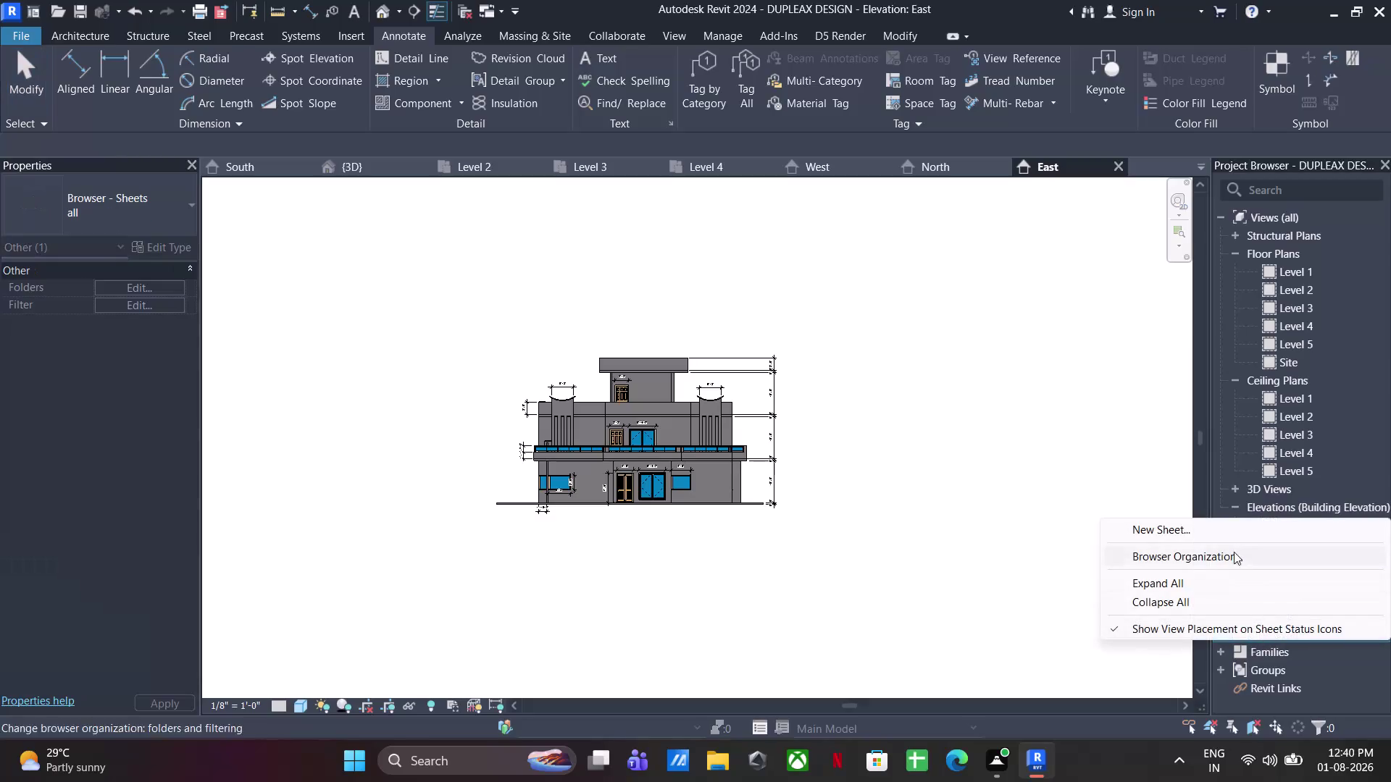
Create sheet A101 using the Family1.rfa titleblock loaded from the Desktop.
click(1185, 534)
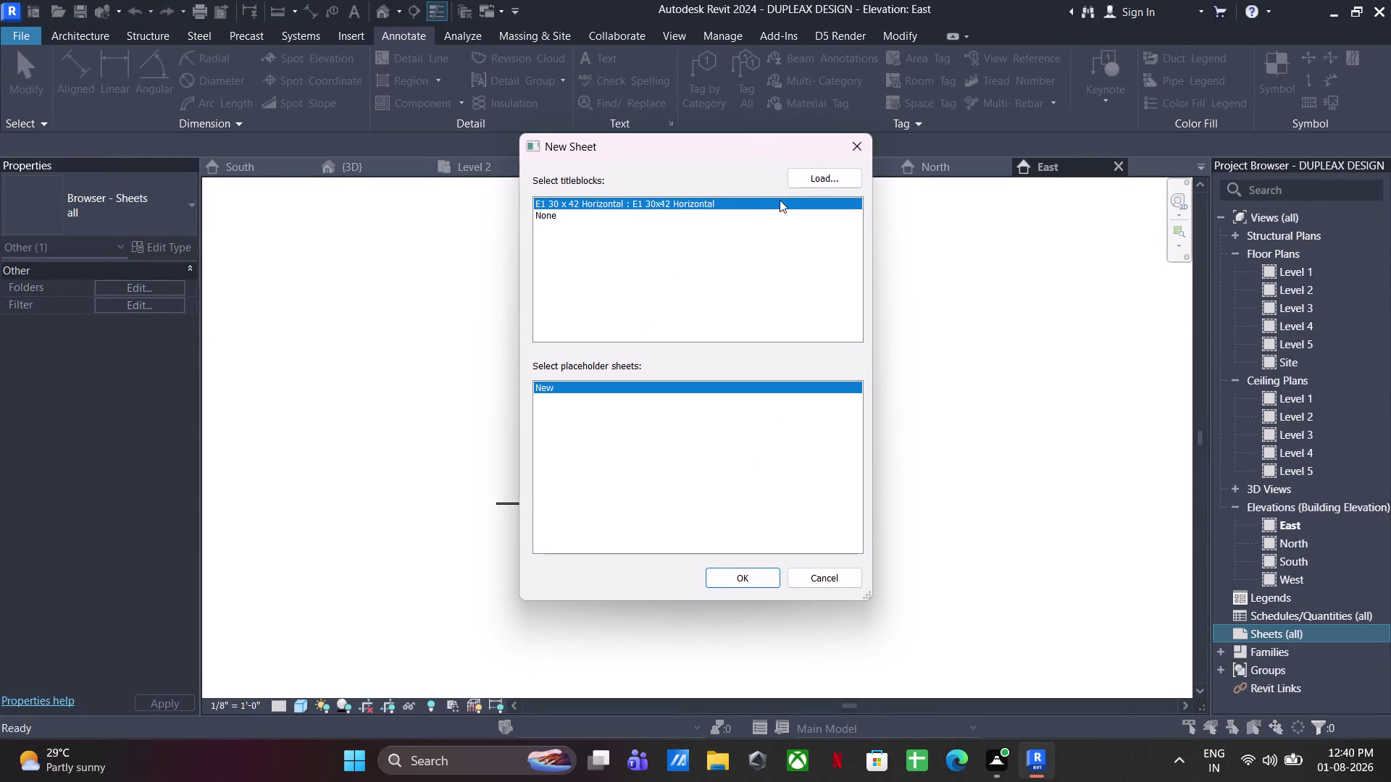
click(812, 171)
click(602, 485)
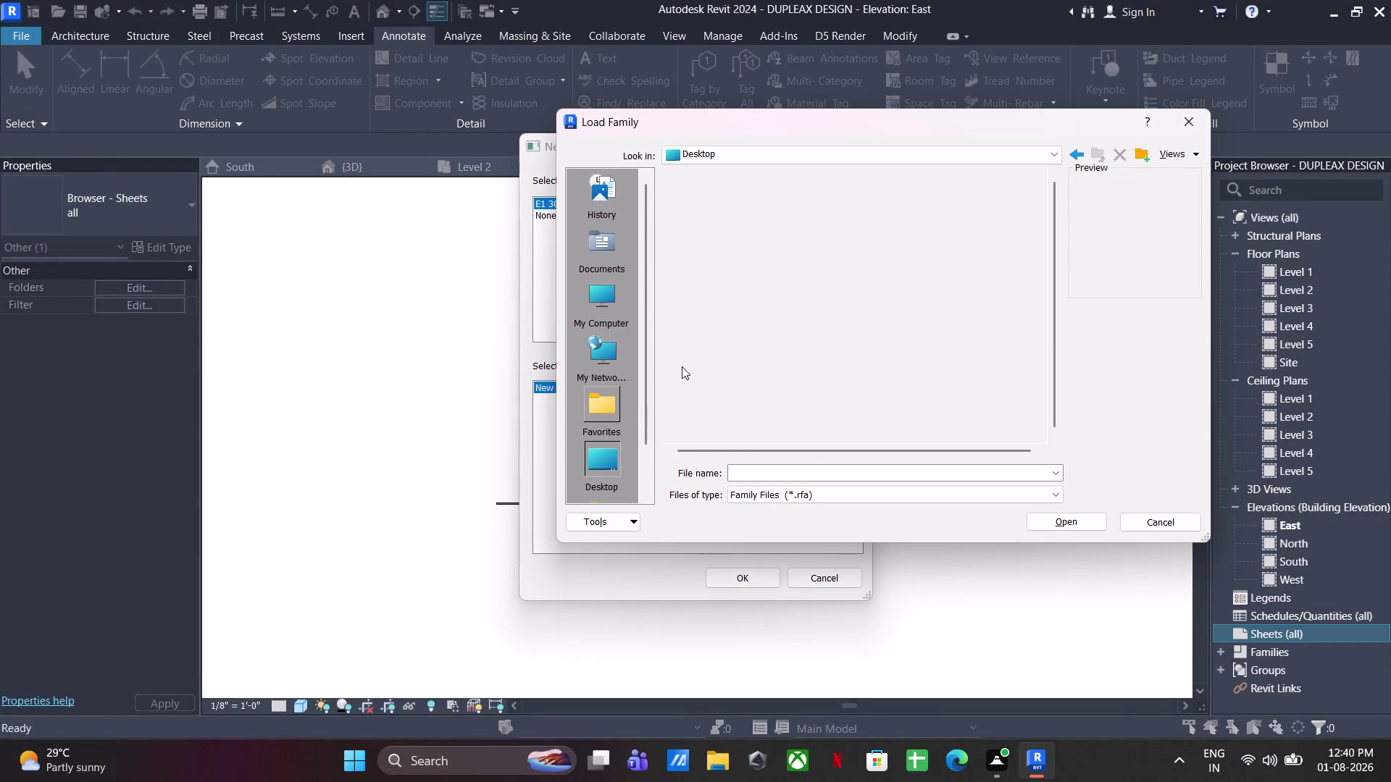
scroll(down, 3)
click(715, 441)
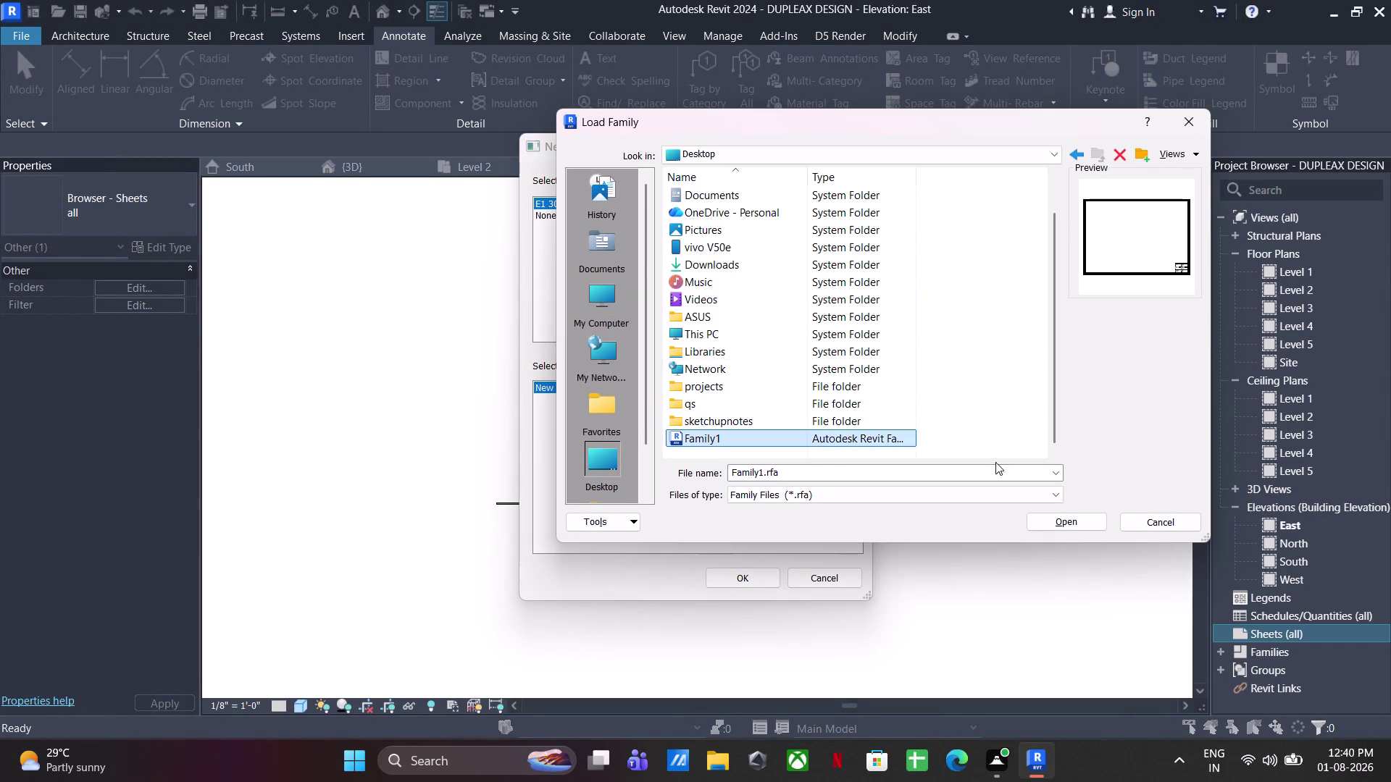
click(1081, 520)
click(756, 575)
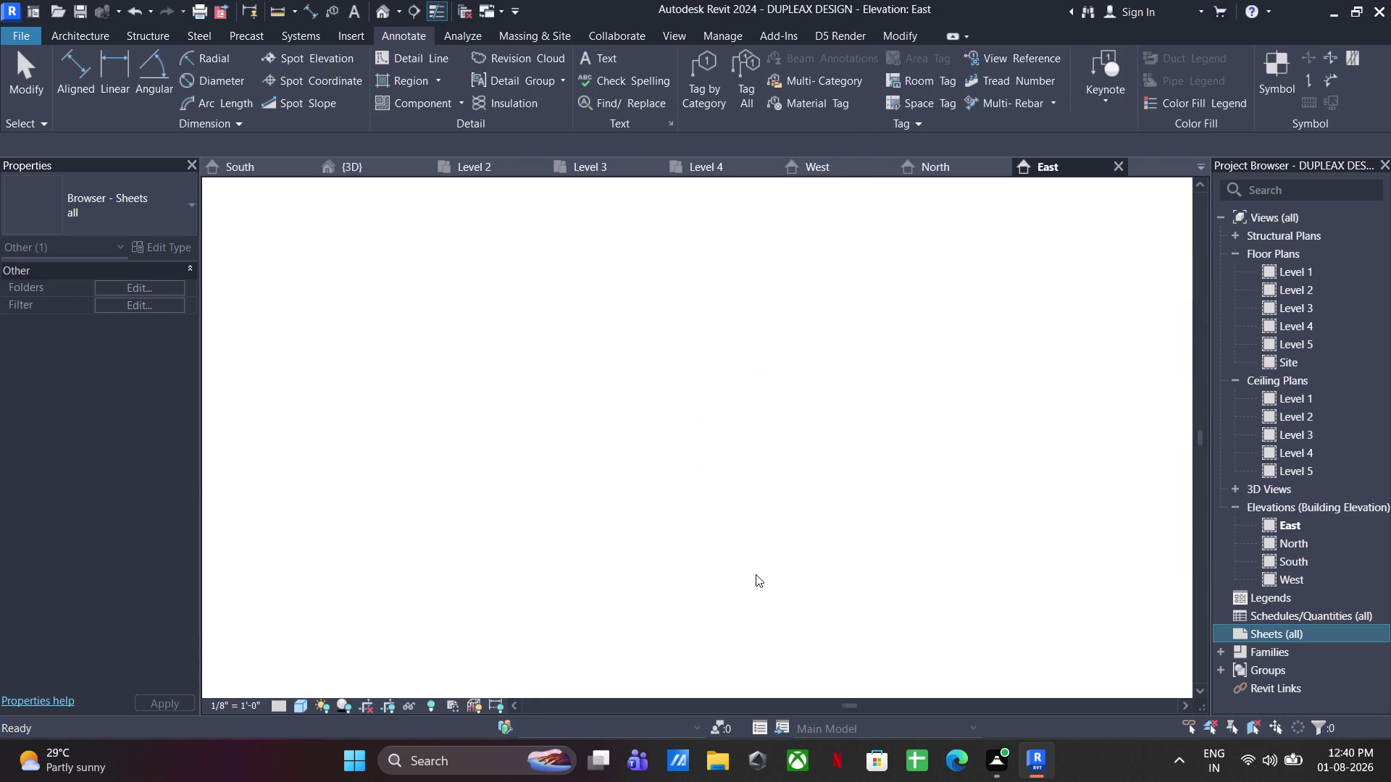
middle_drag(747, 537, 773, 470)
scroll(up, 3)
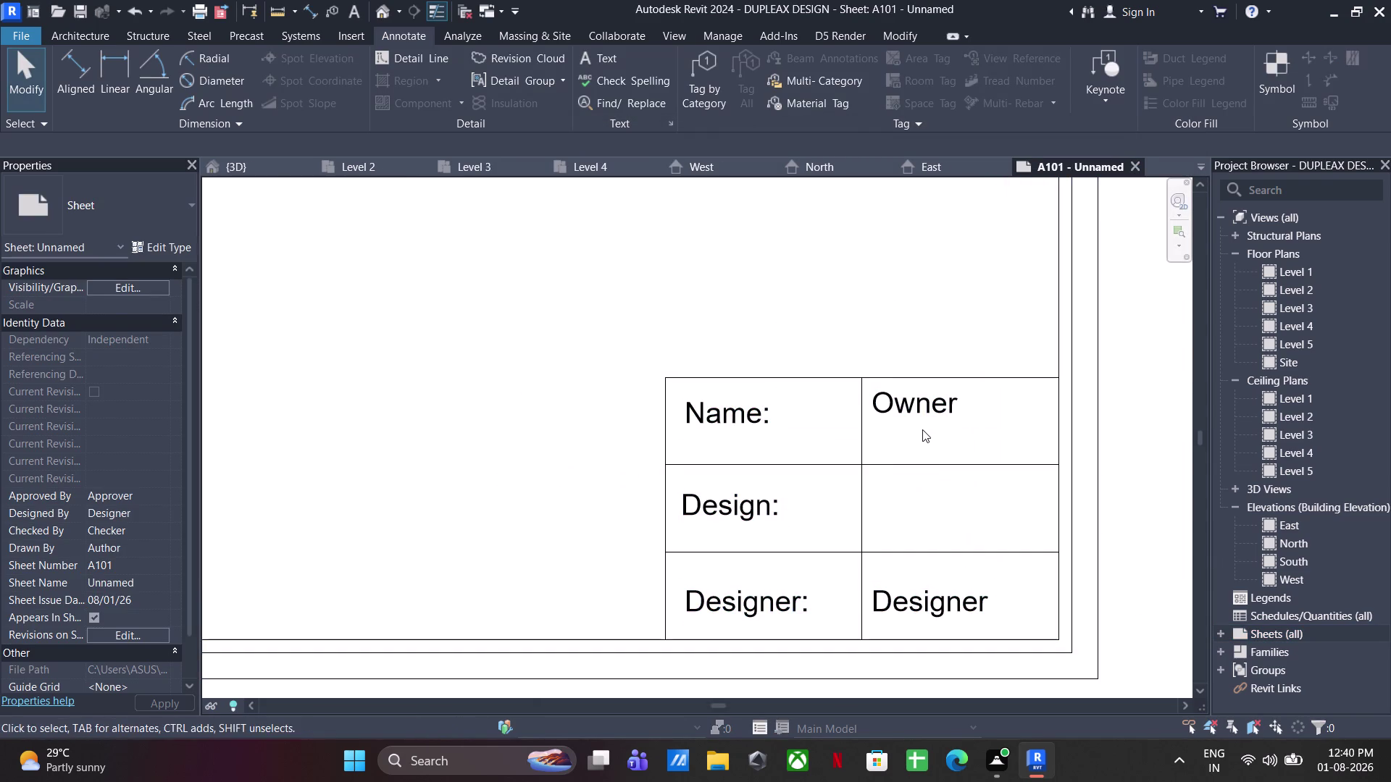
Set the titleblock Name field to CADDESK.
click(920, 416)
click(919, 409)
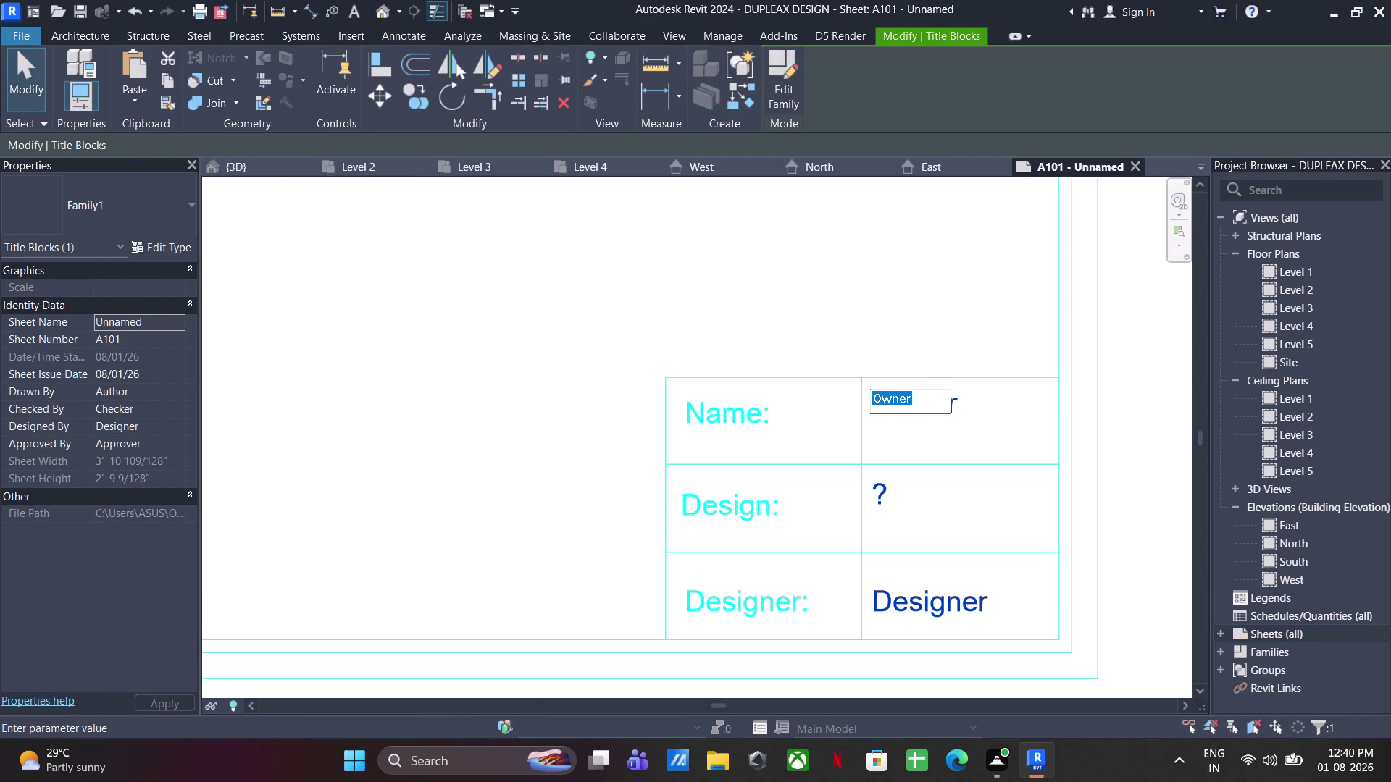
text(ca)
key(BackSpace)
key(BackSpace)
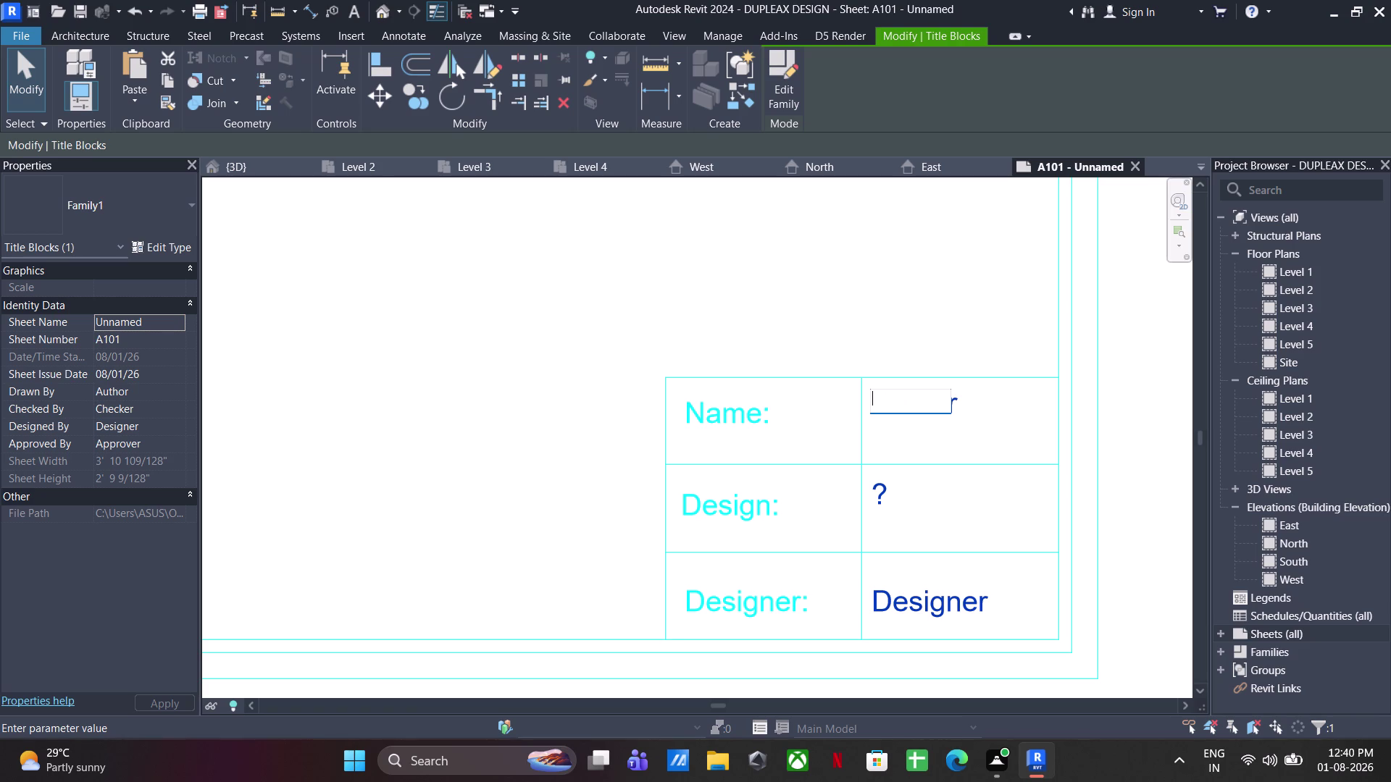
text(CADDES)
text(K)
Set the titleblock Design field to ELEVATION, correcting the misspelled entry.
double_click(875, 490)
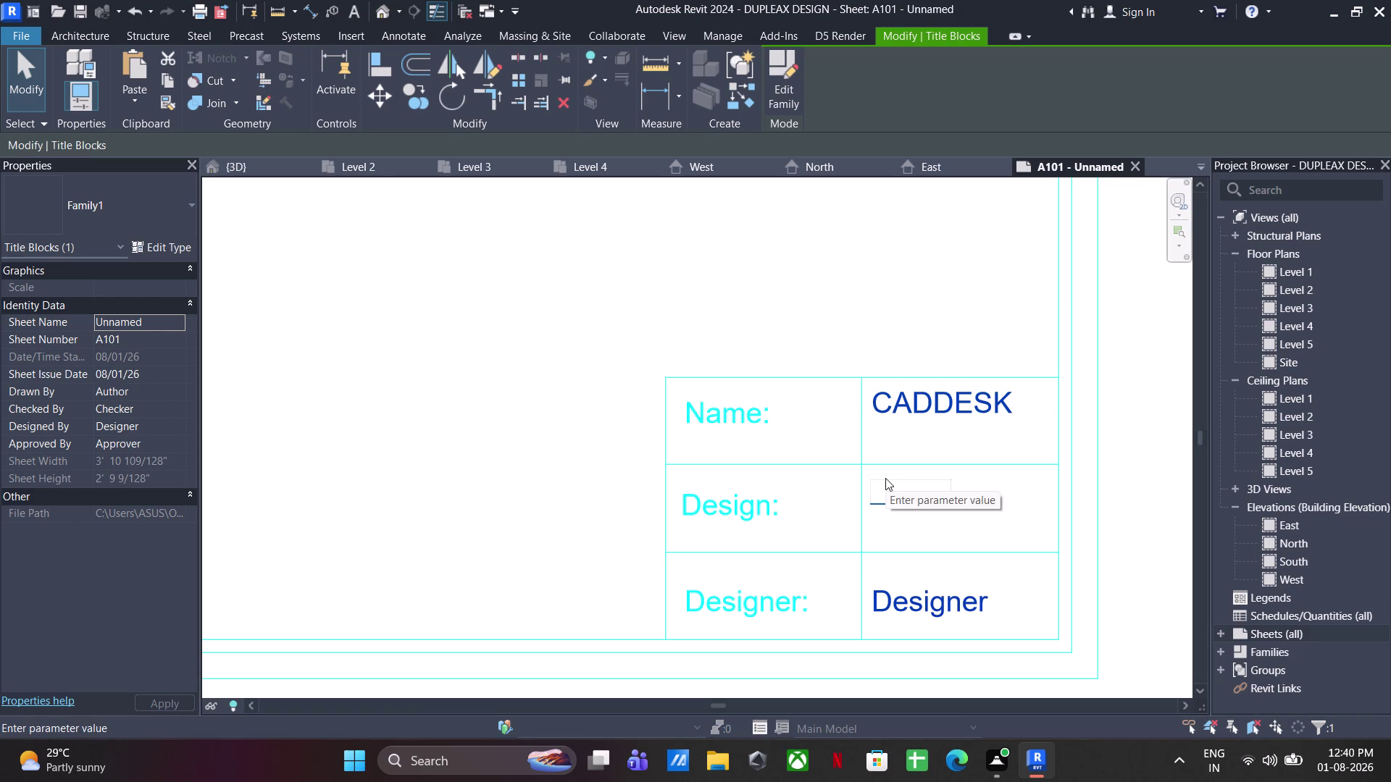
text(ELEVATI)
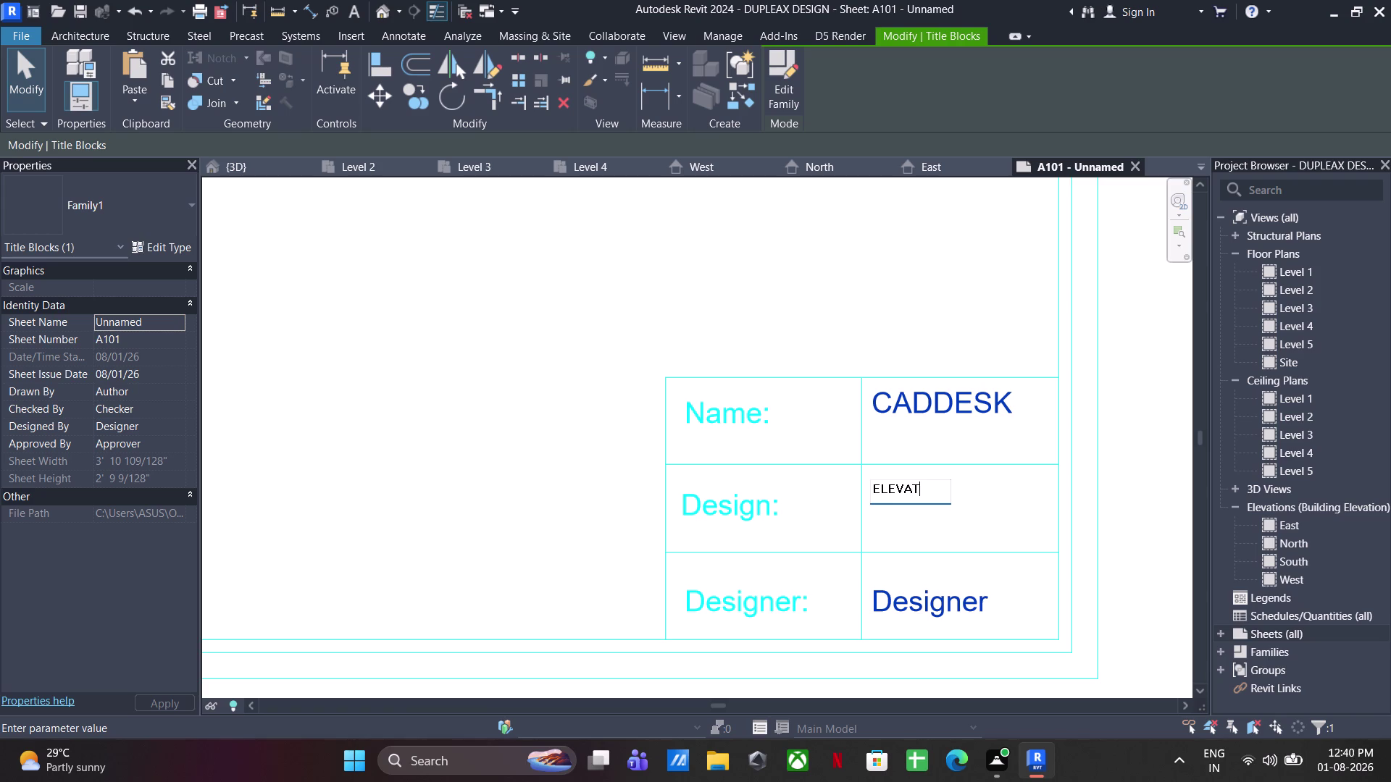
text(ONES)
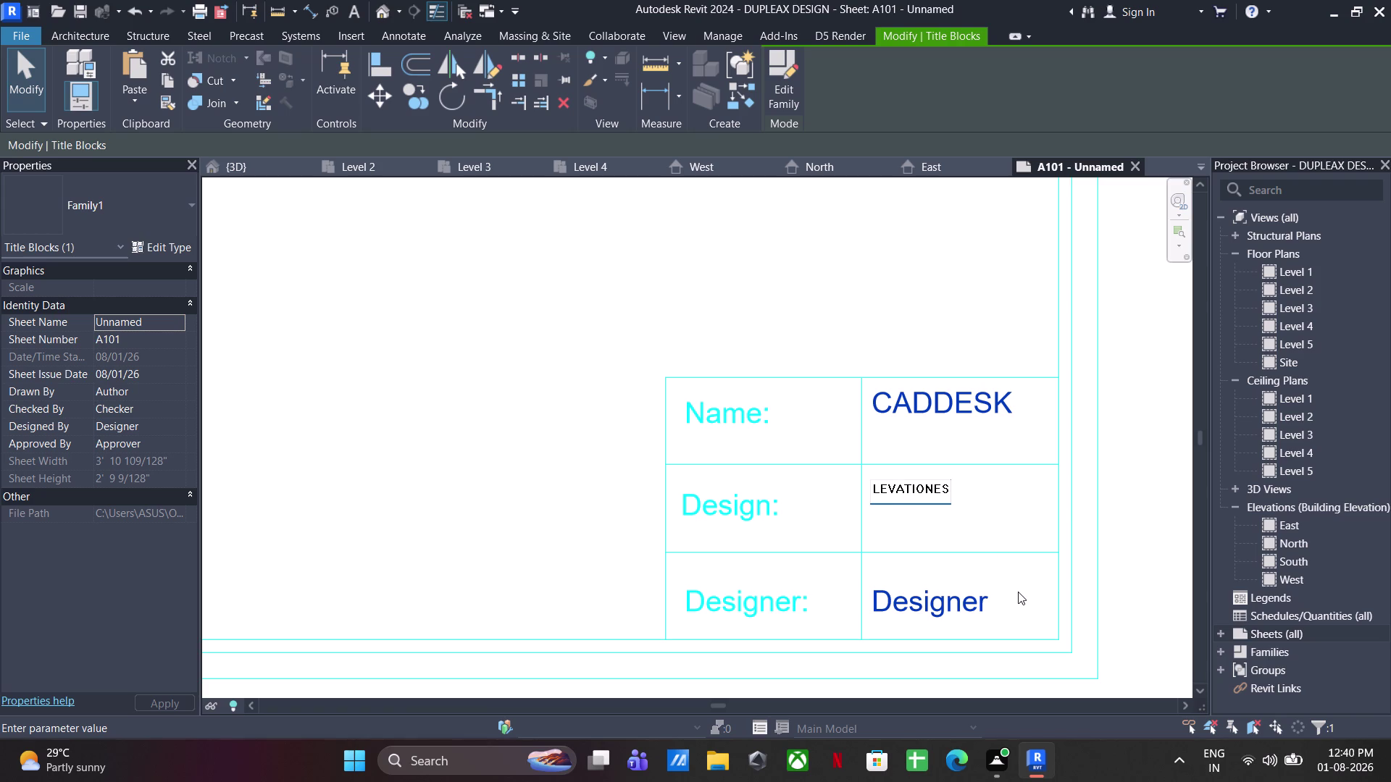
click(1018, 592)
click(1033, 495)
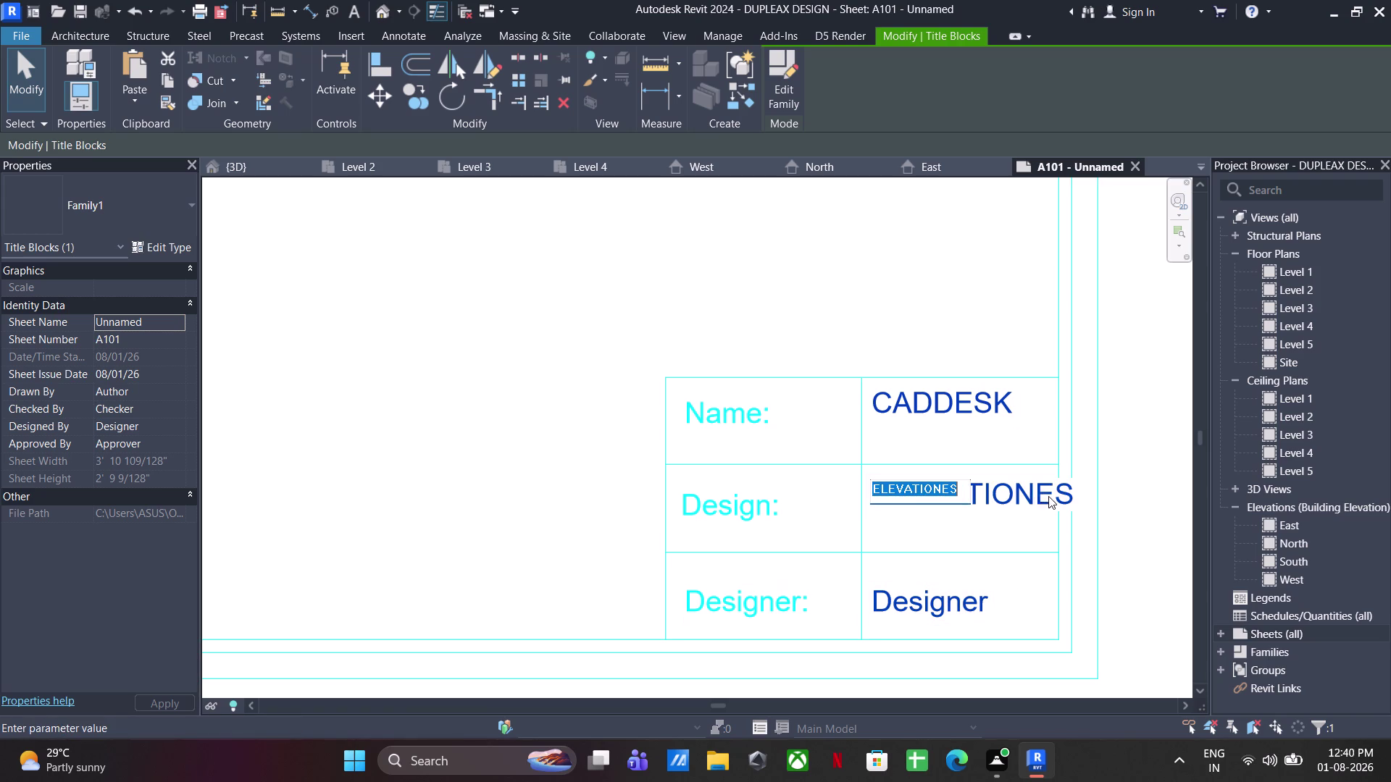
key(BackSpace)
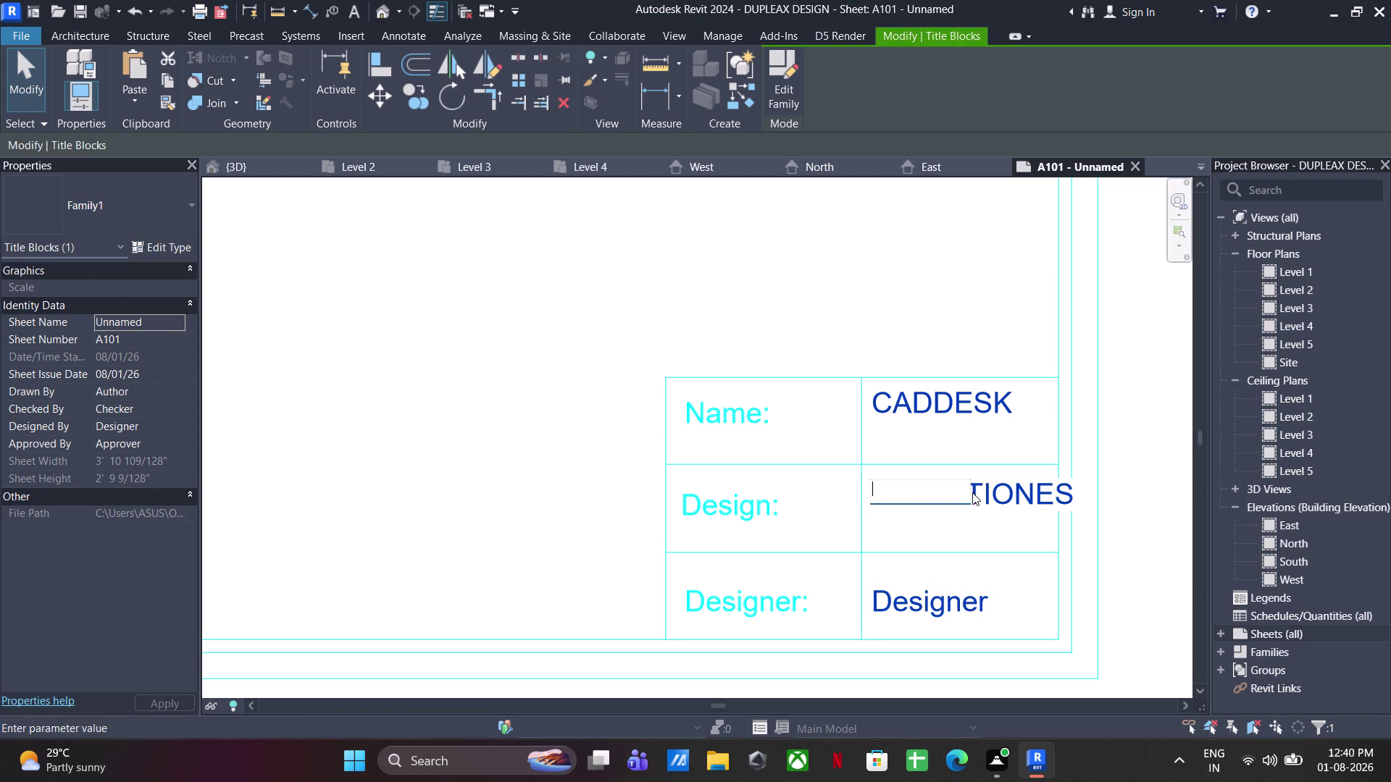
text(ELEV)
text(ATION)
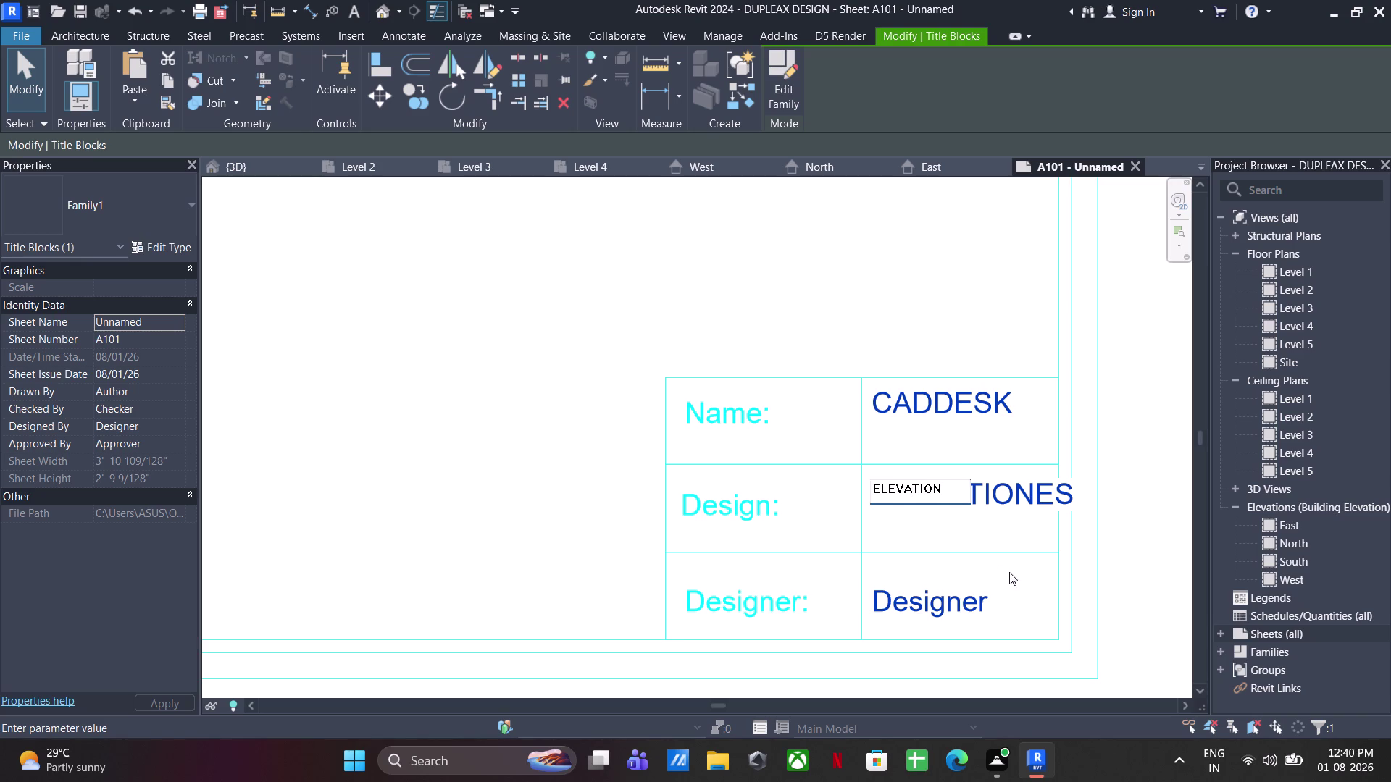
Set the titleblock Designer field to NASIR and finish editing.
click(1009, 572)
click(940, 604)
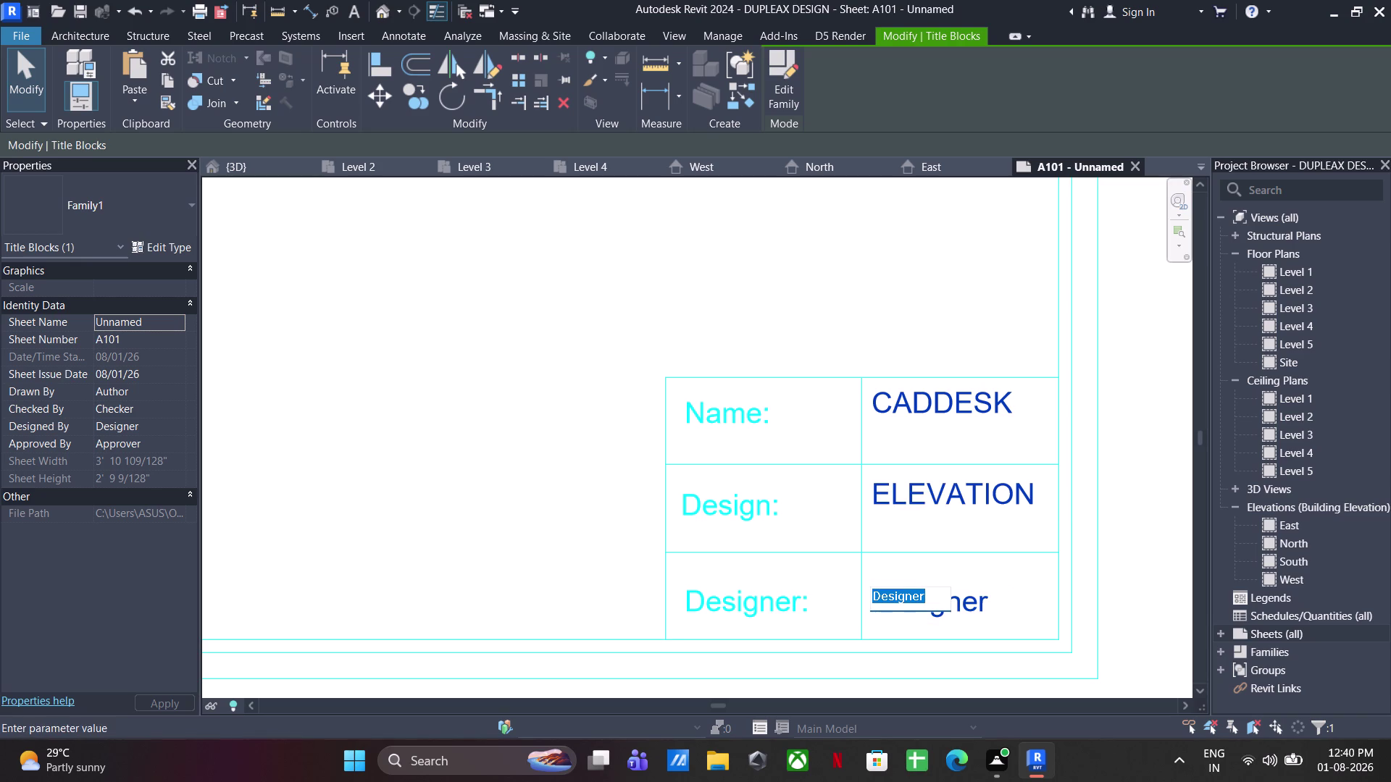
text(NASIR)
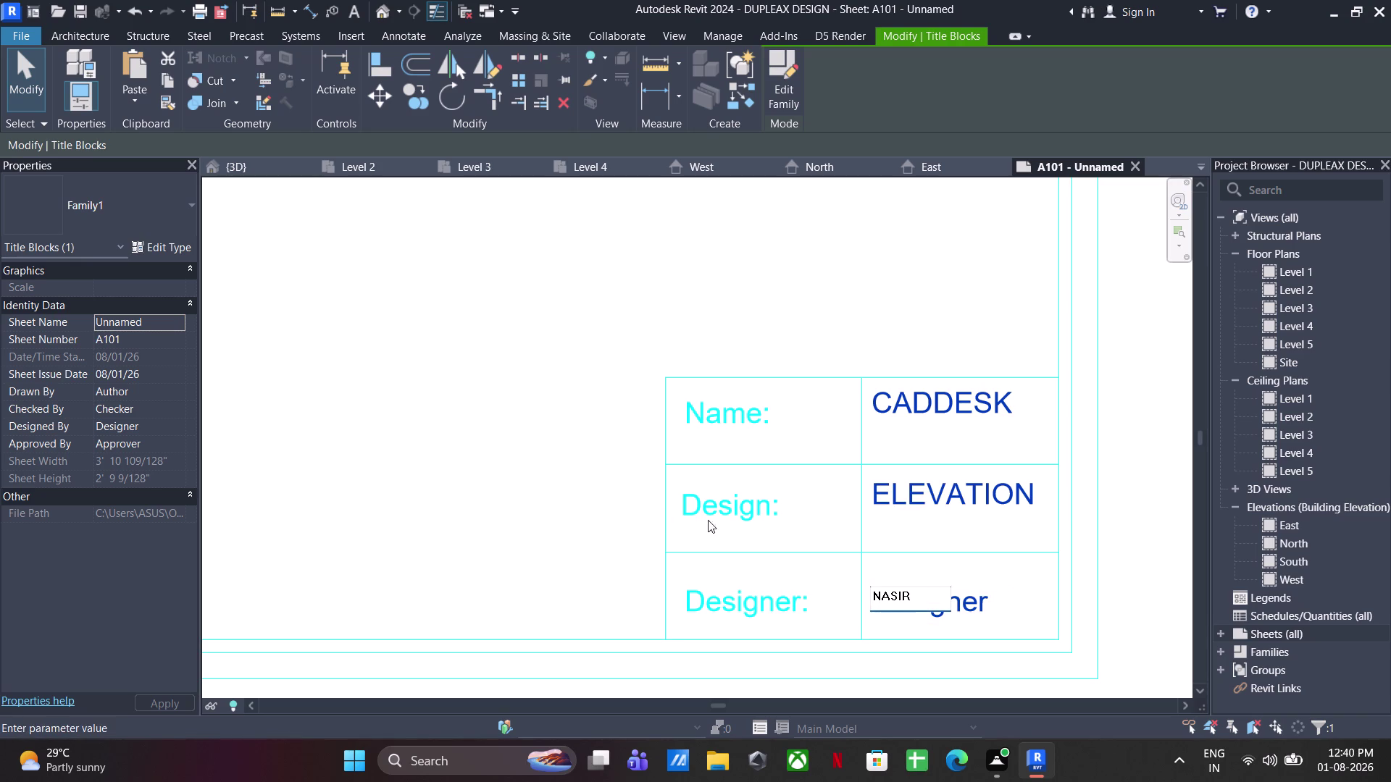
click(440, 529)
scroll(down, 3)
middle_drag(609, 530, 636, 537)
click(1032, 550)
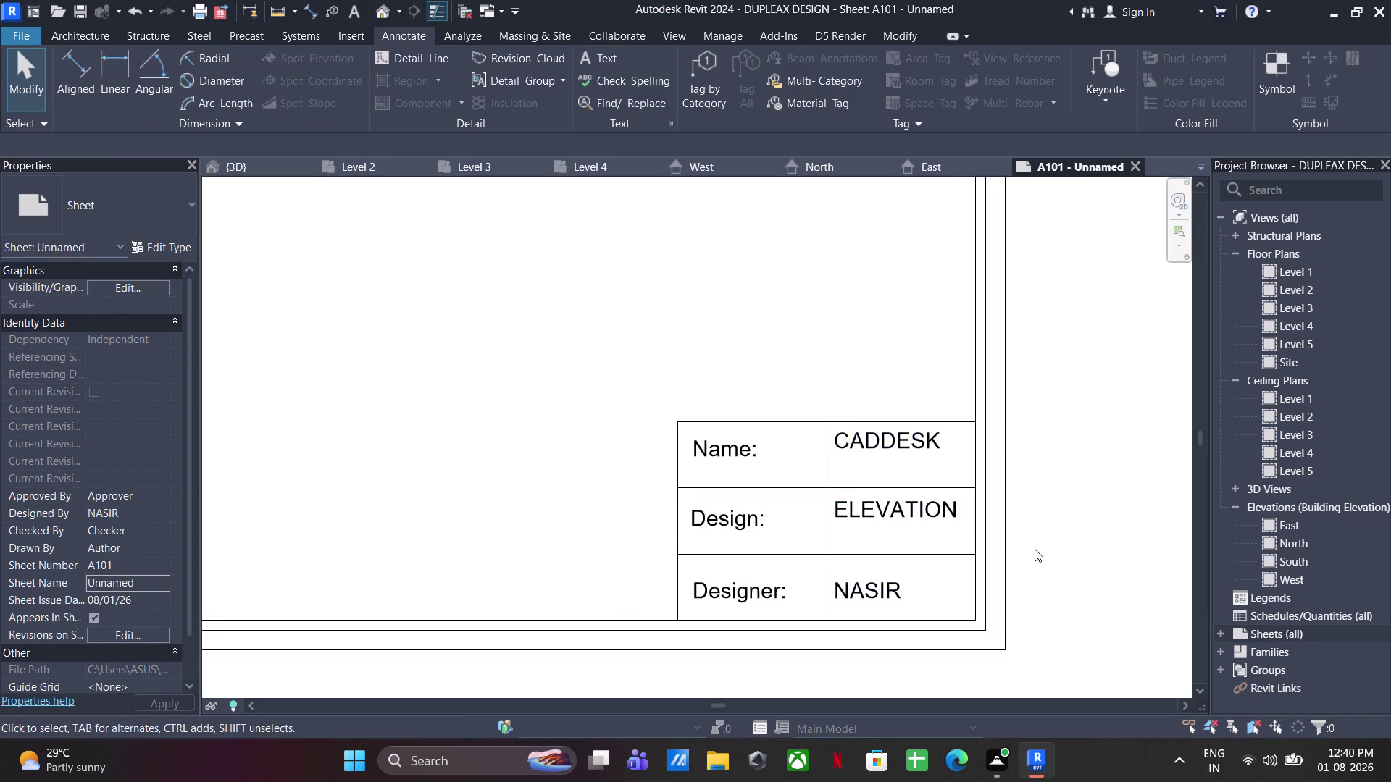
Place the East elevation at the sheet's top left and North below it.
scroll(down, 3)
middle_drag(974, 516, 1023, 521)
middle_drag(658, 384, 701, 387)
scroll(down, 3)
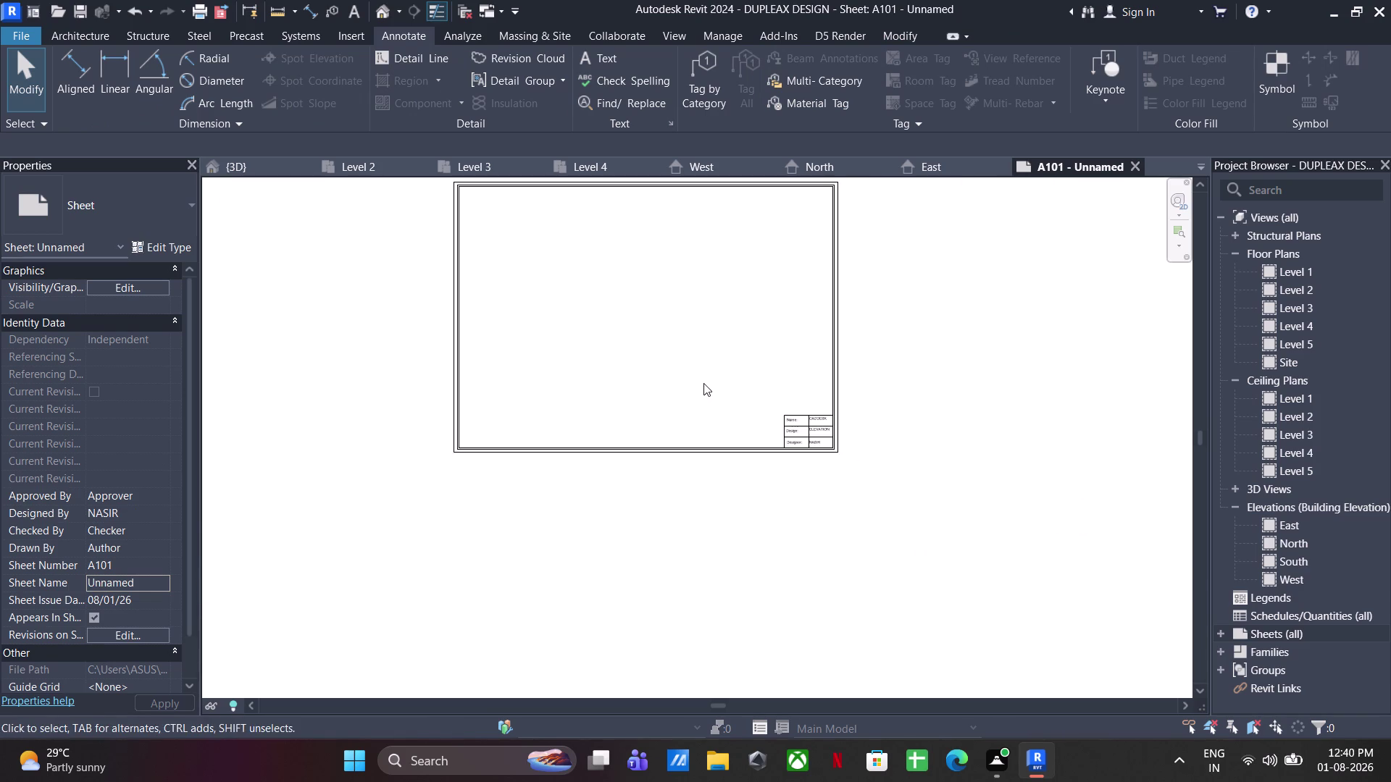
middle_drag(704, 383, 699, 436)
drag(1304, 519, 1075, 358)
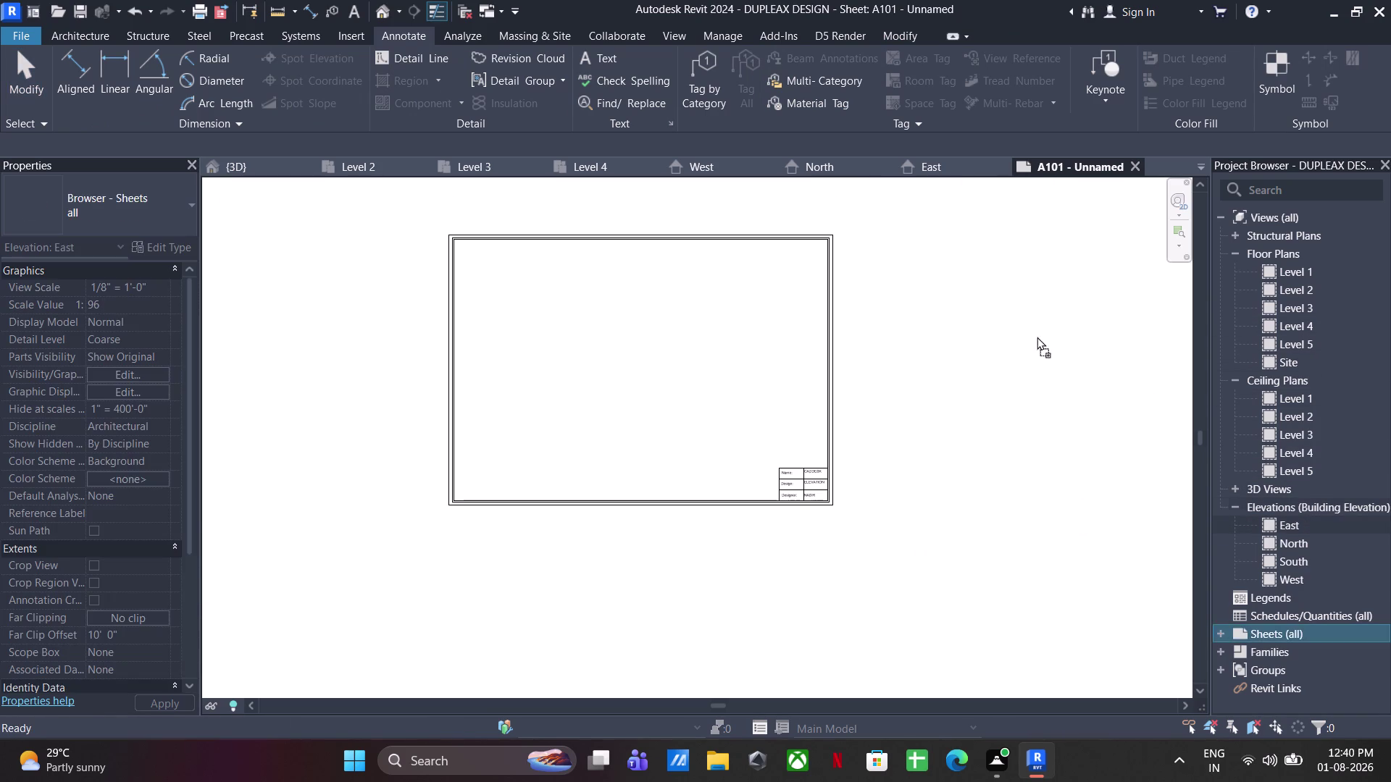
drag(1075, 359, 549, 325)
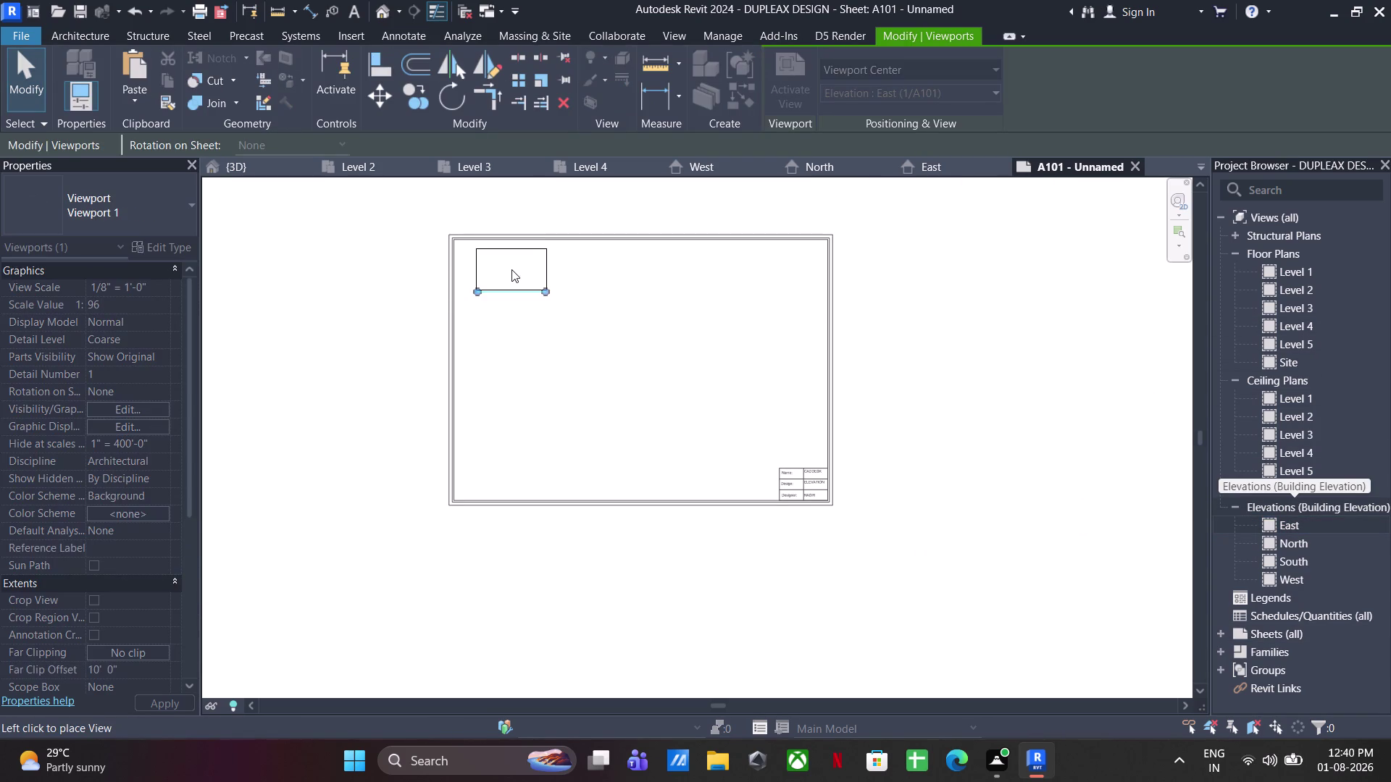
click(495, 267)
scroll(up, 3)
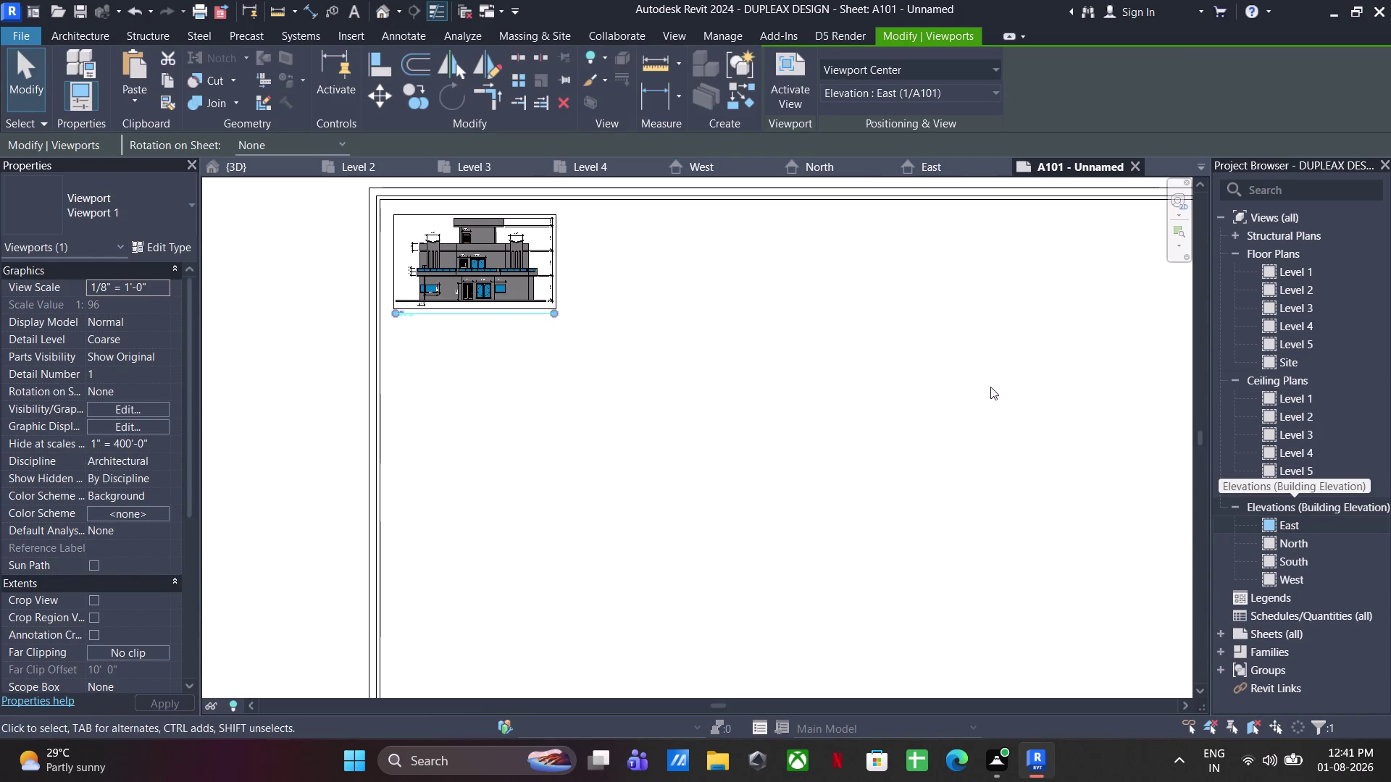
scroll(down, 3)
middle_drag(1074, 497, 1026, 464)
drag(1296, 544, 928, 400)
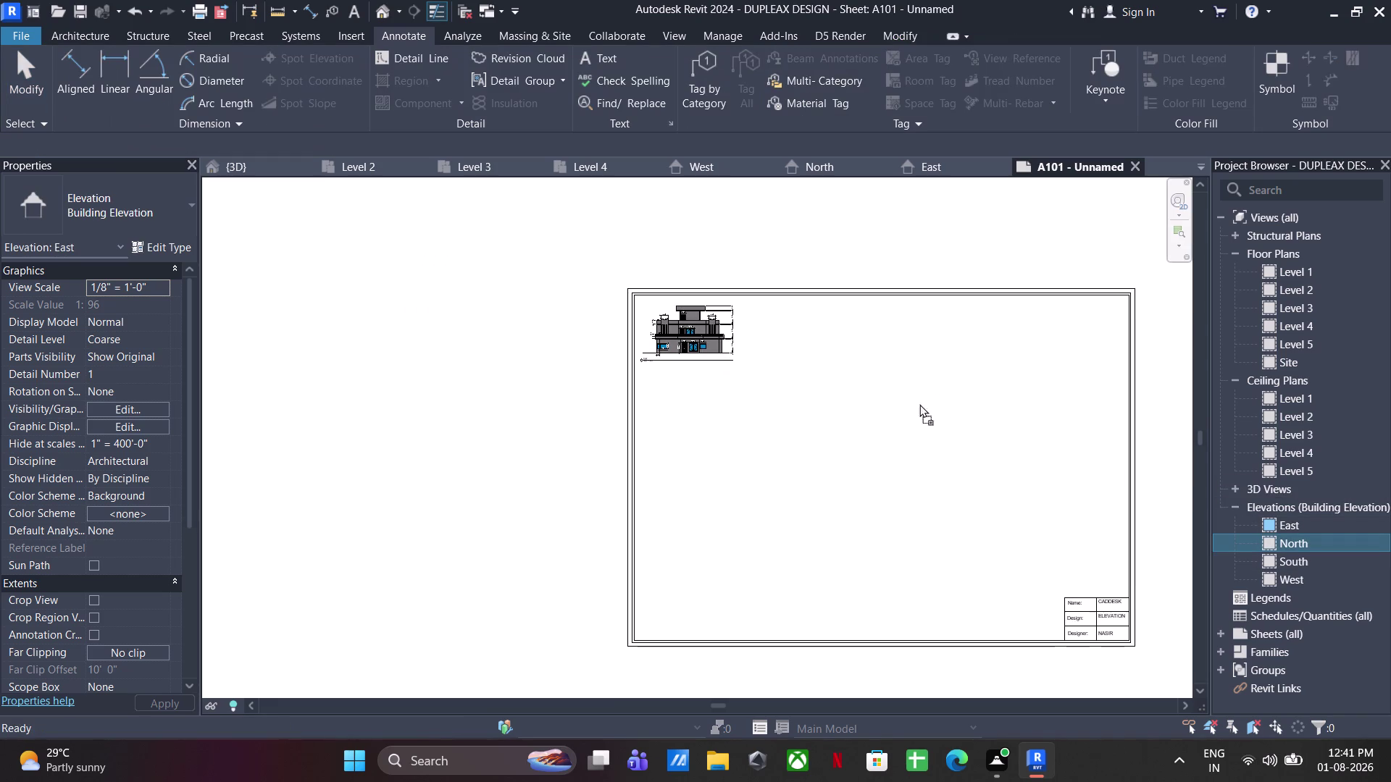
drag(927, 401, 708, 470)
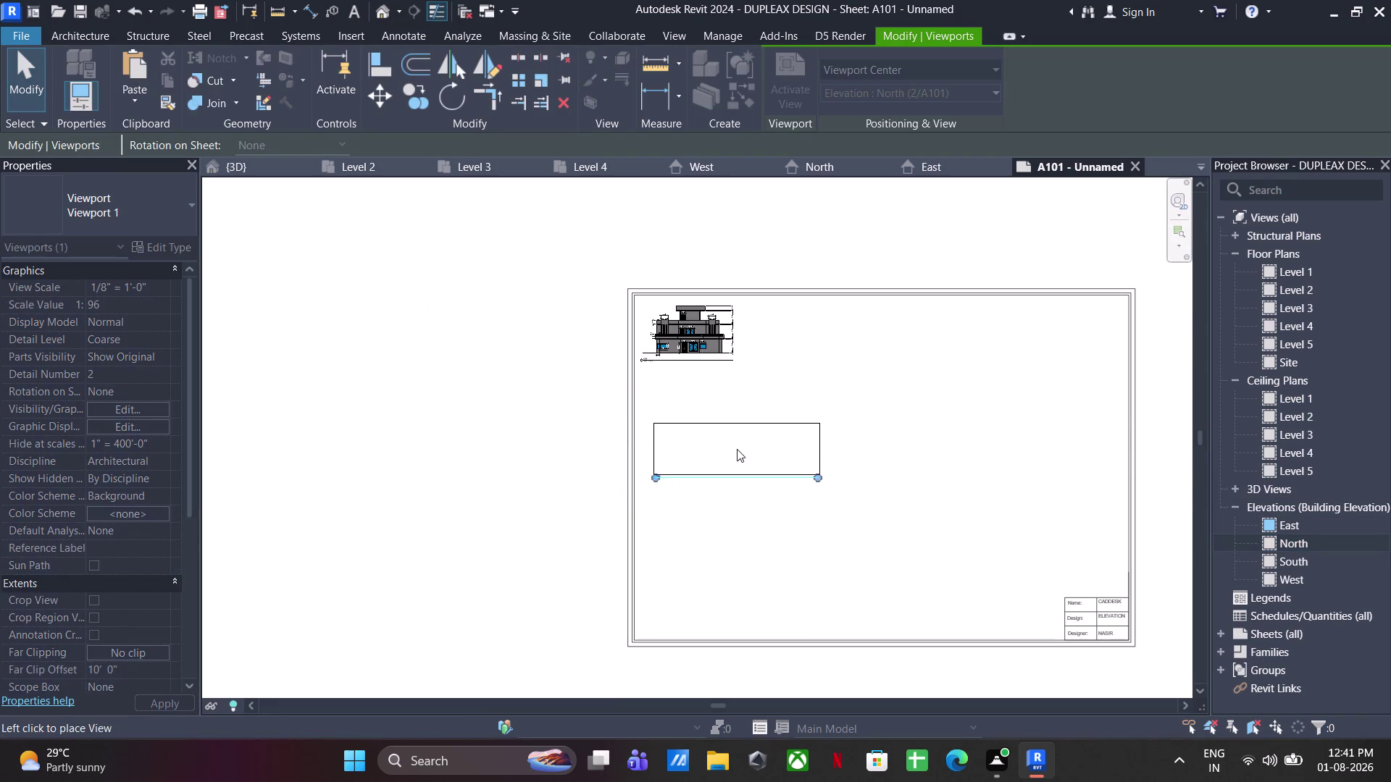
click(736, 447)
Place the South and West elevations below North toward the sheet bottom.
drag(1288, 559, 967, 549)
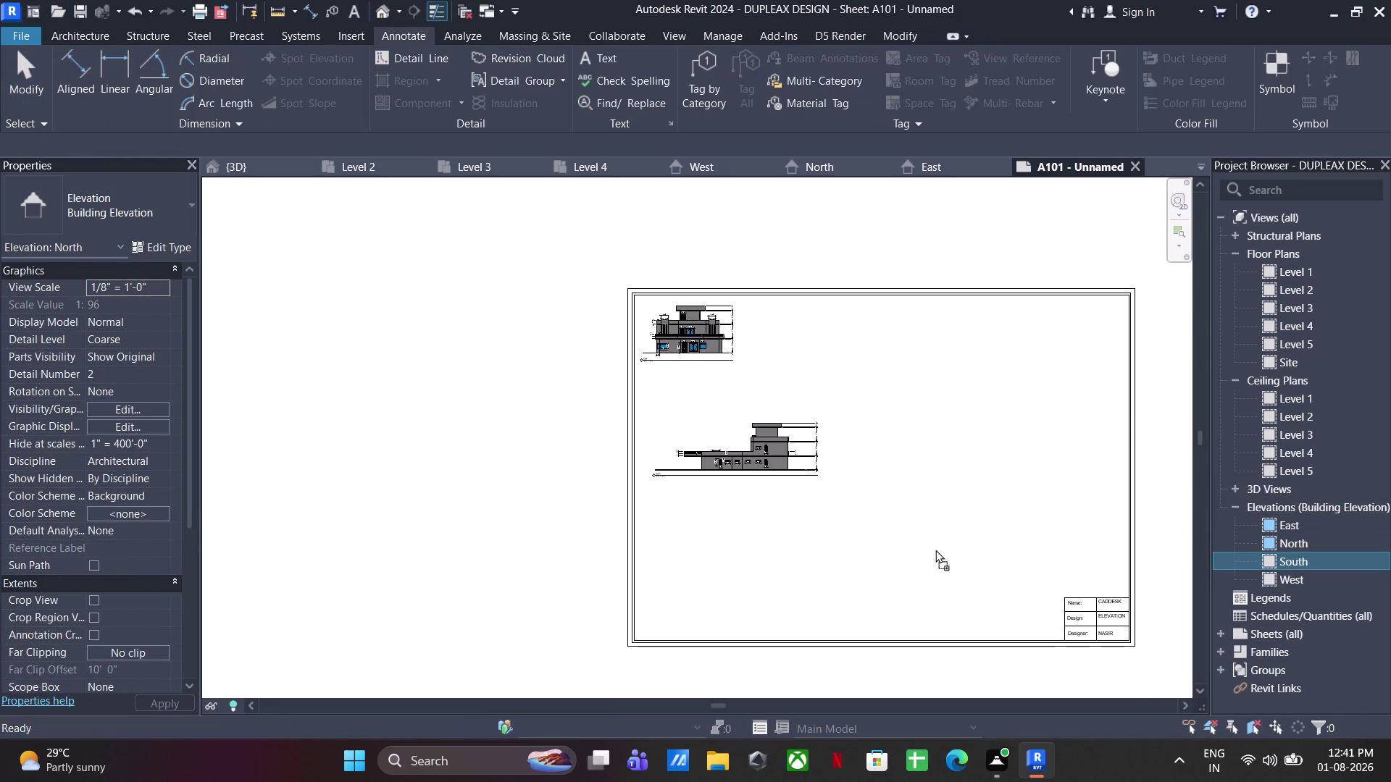
drag(967, 550, 714, 522)
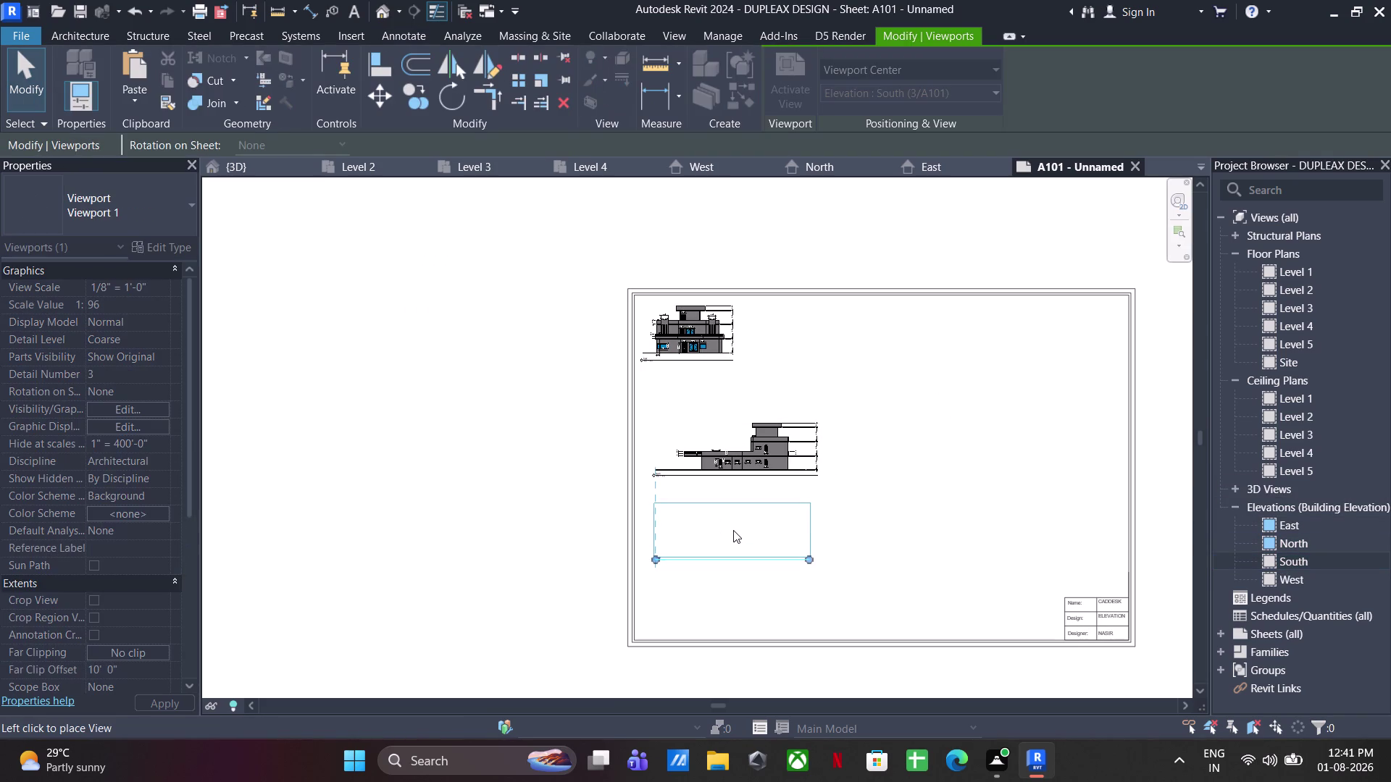
click(733, 530)
drag(1272, 578, 691, 589)
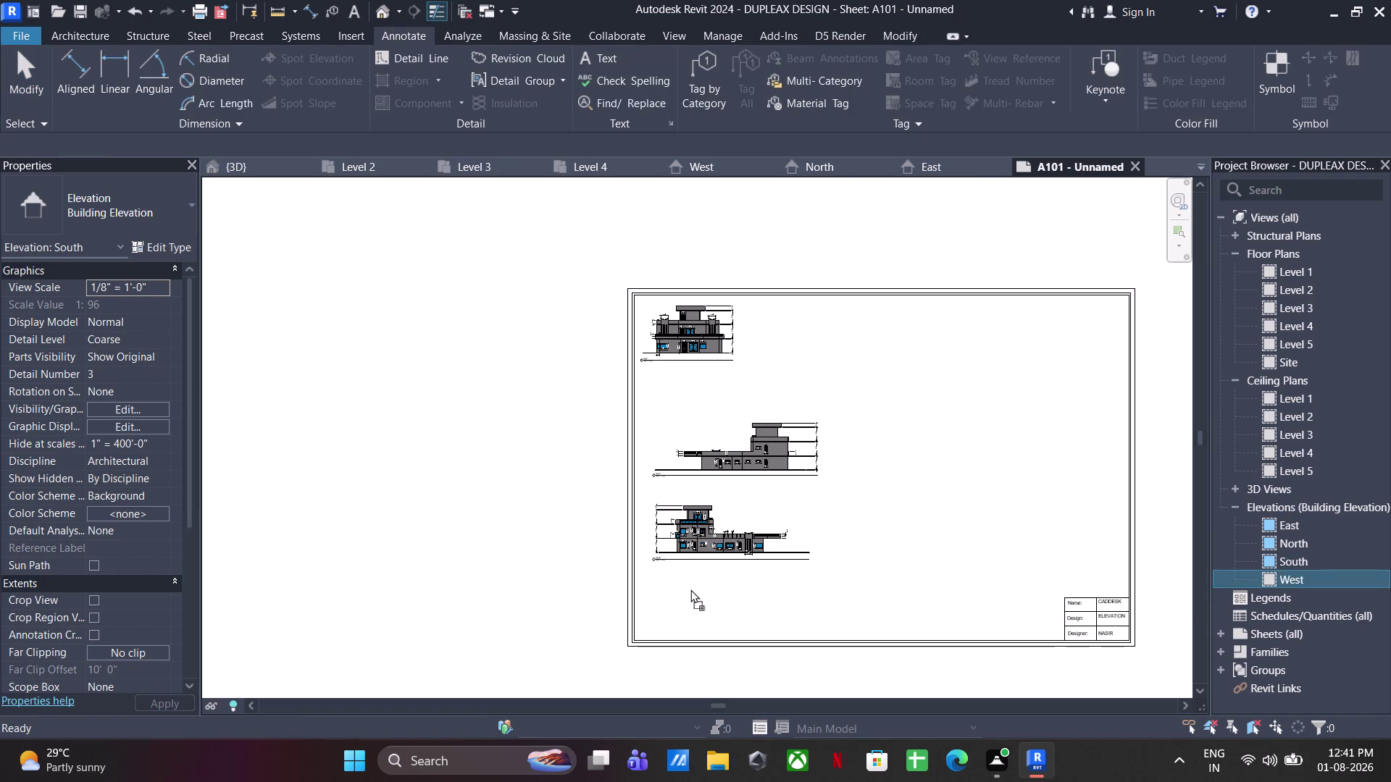
drag(690, 590, 690, 590)
click(705, 596)
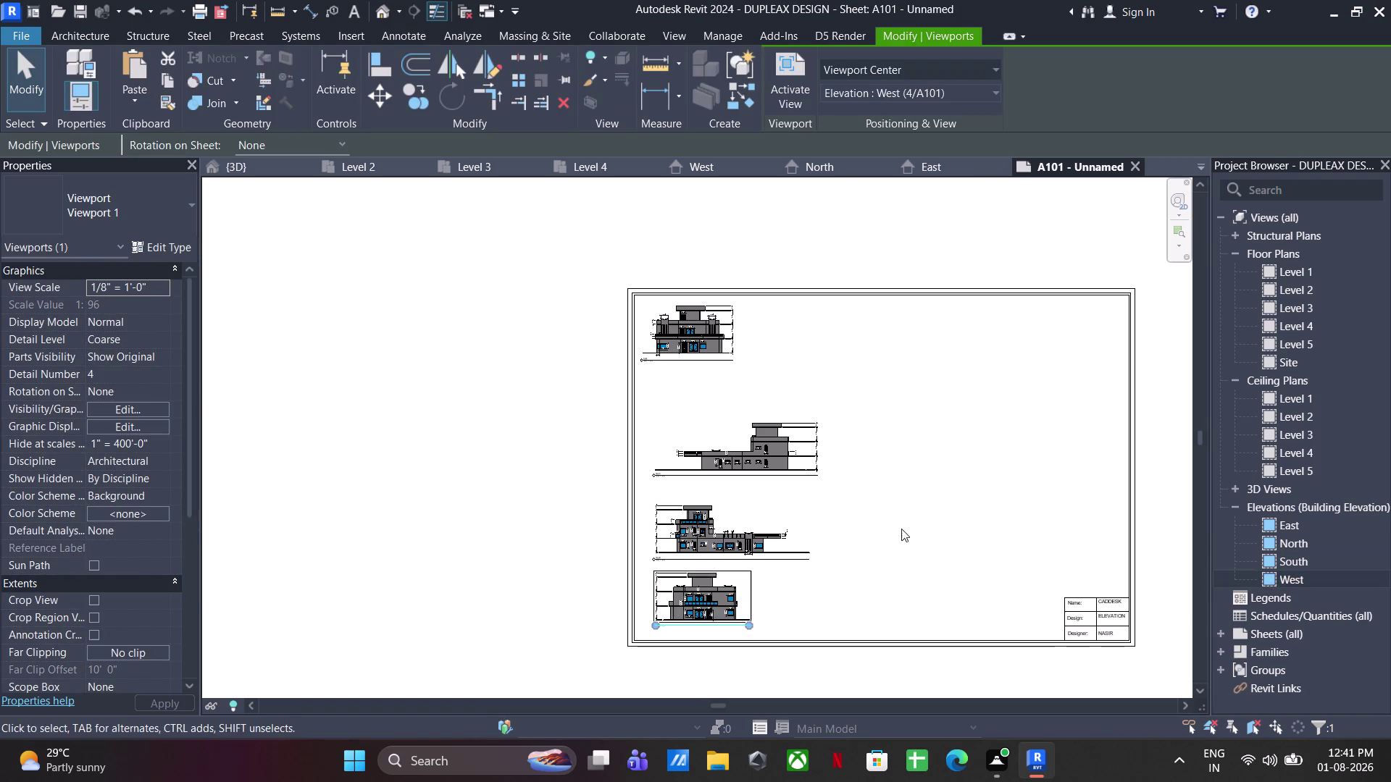
middle_drag(905, 530, 848, 519)
key(Escape)
key(Escape)
Move the North elevation up beside the East elevation.
click(645, 318)
scroll(up, 3)
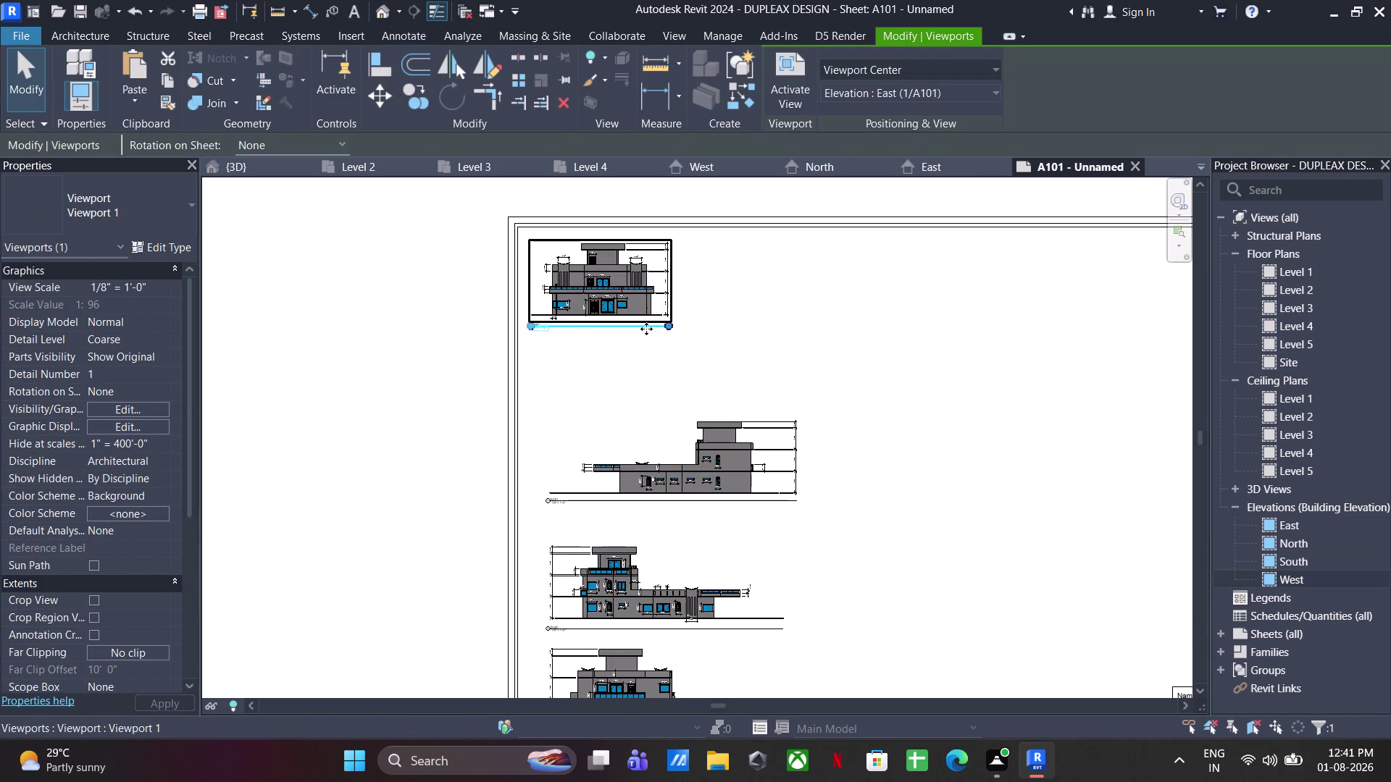
middle_drag(739, 413, 688, 301)
scroll(down, 3)
middle_drag(711, 332, 692, 419)
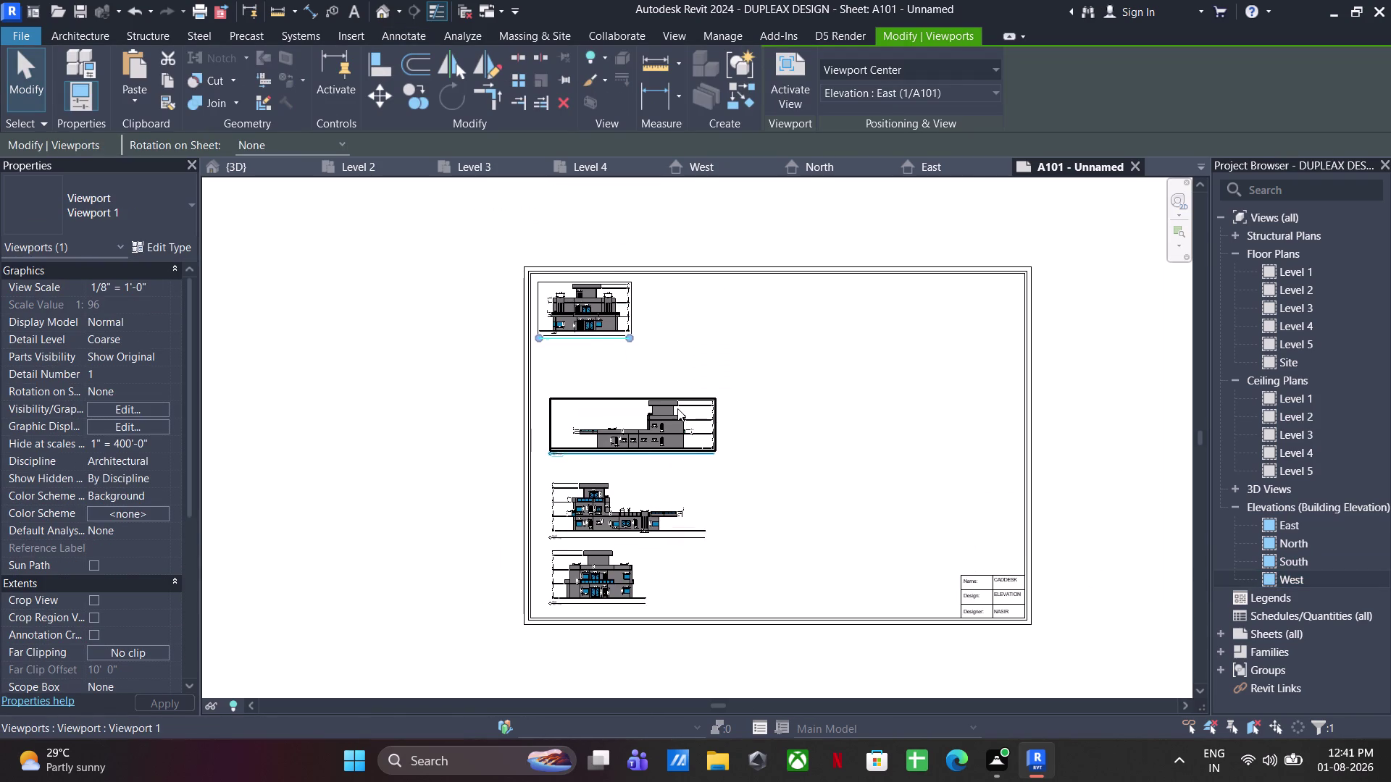
click(676, 409)
drag(641, 412, 769, 305)
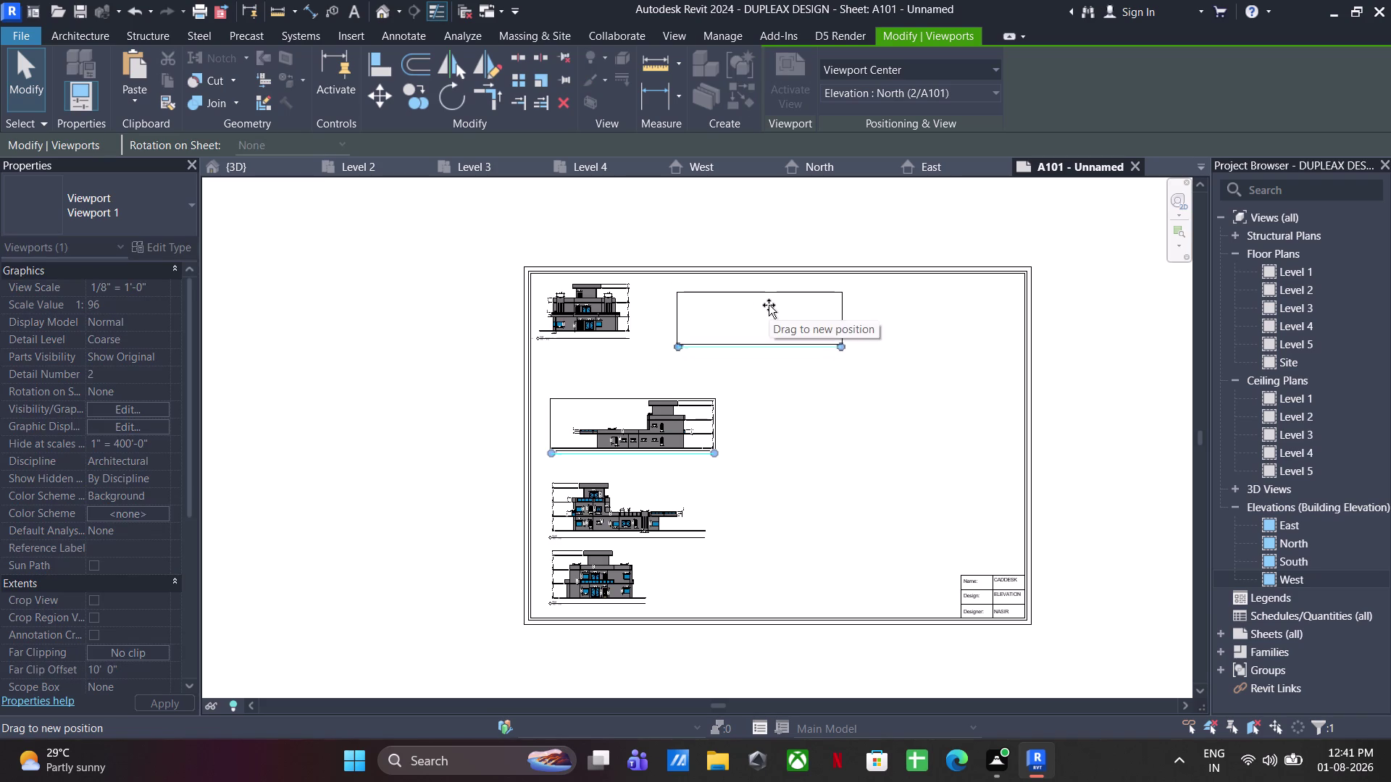
drag(769, 306, 768, 304)
Move South under East and West beside South to complete the 2×2 grid.
click(590, 512)
drag(588, 509, 585, 419)
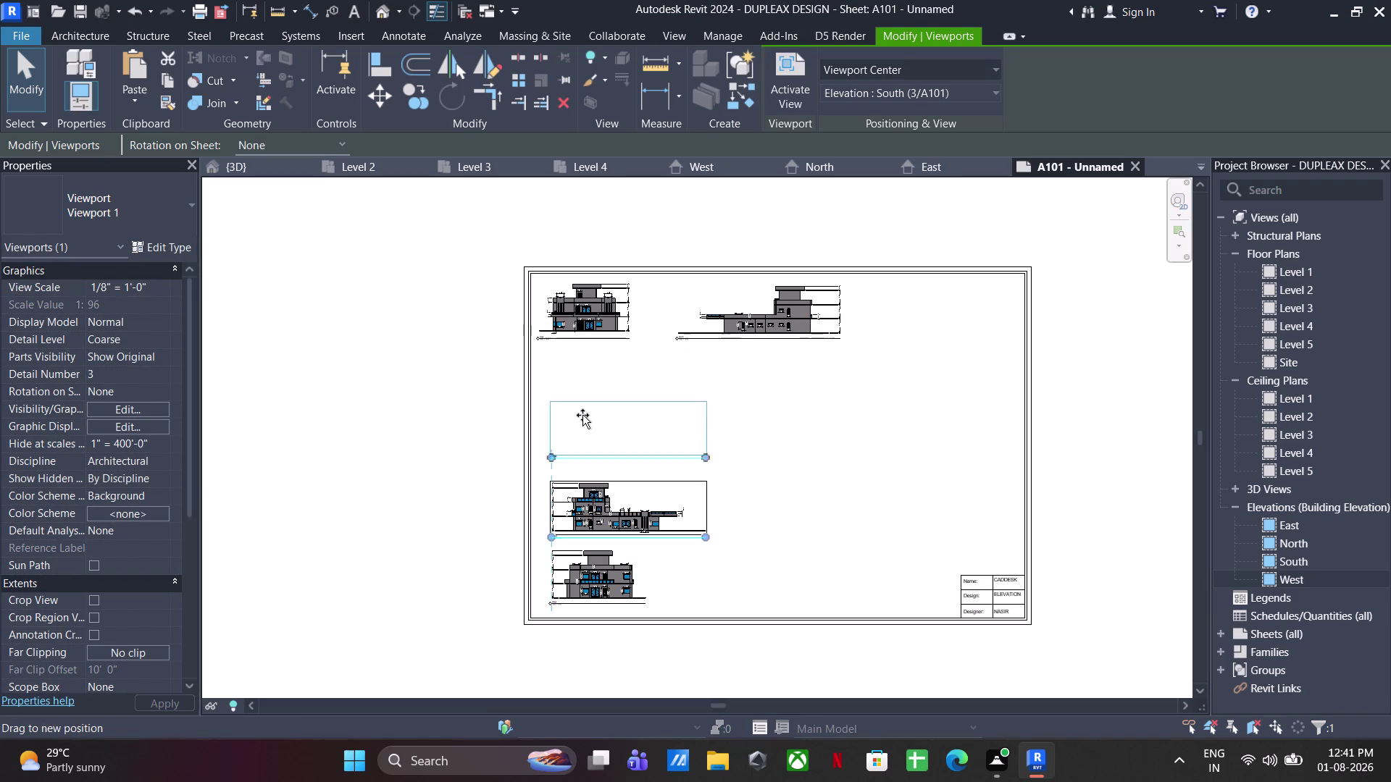
drag(585, 419, 579, 404)
click(618, 556)
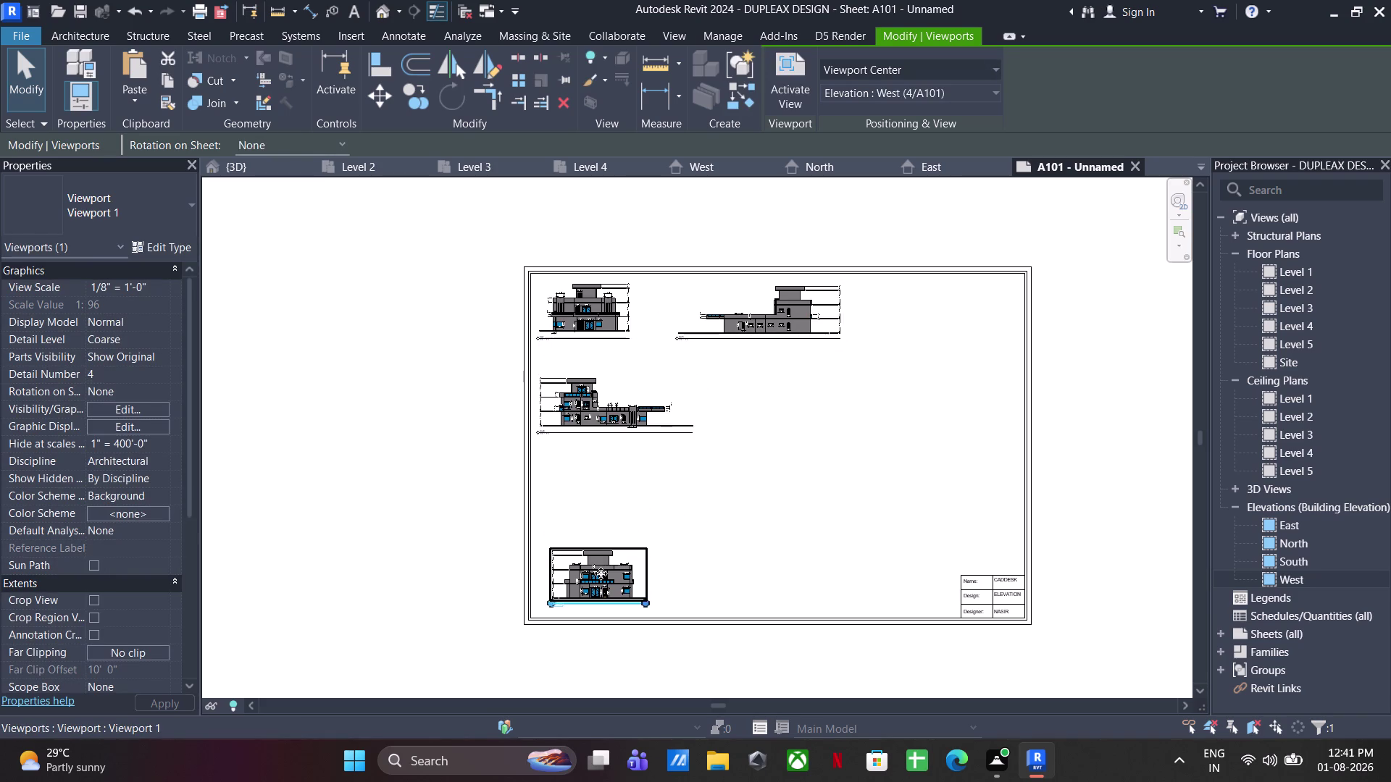
drag(599, 574, 781, 400)
click(822, 500)
drag(1290, 263, 749, 433)
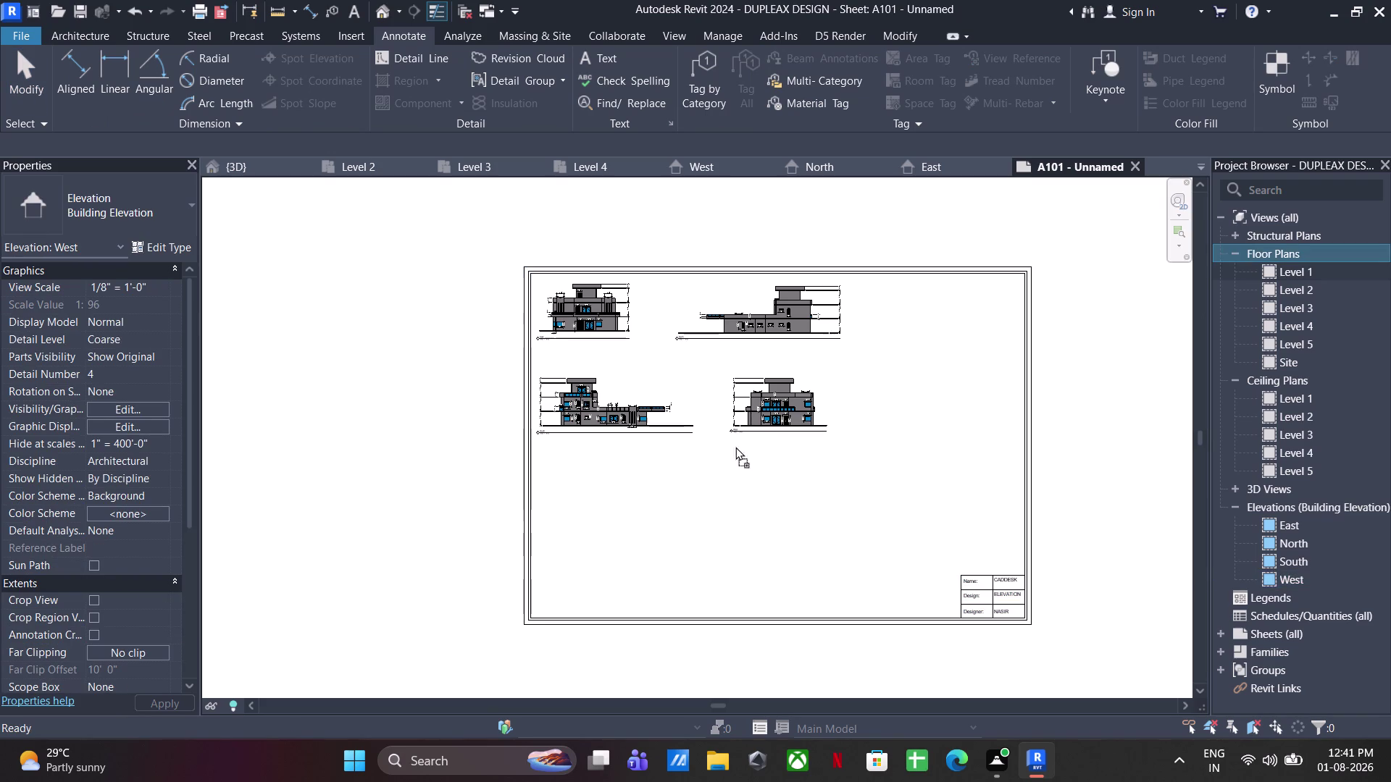
drag(749, 433, 596, 517)
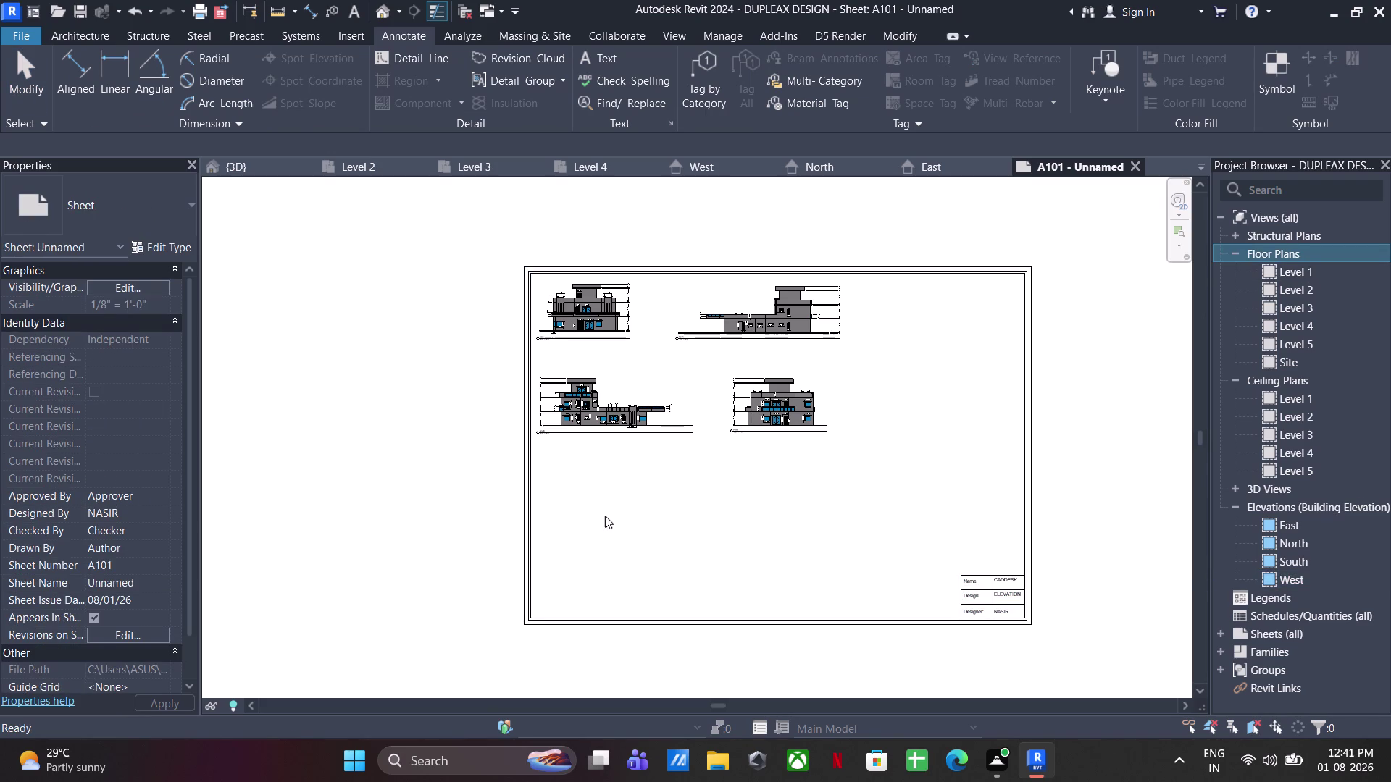
Place Level 1 and Level 2 plans below the elevations and Level 3 at top right.
drag(1290, 273, 616, 534)
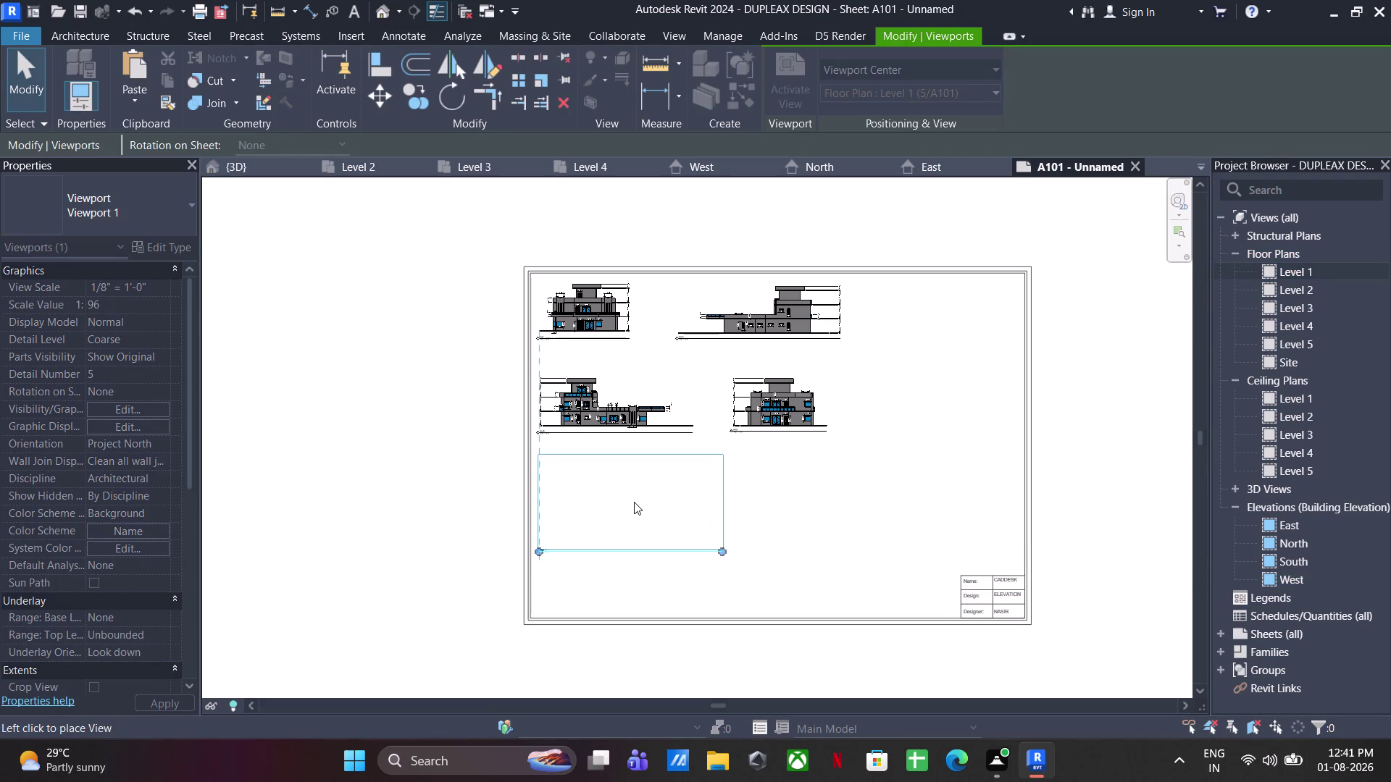
click(634, 502)
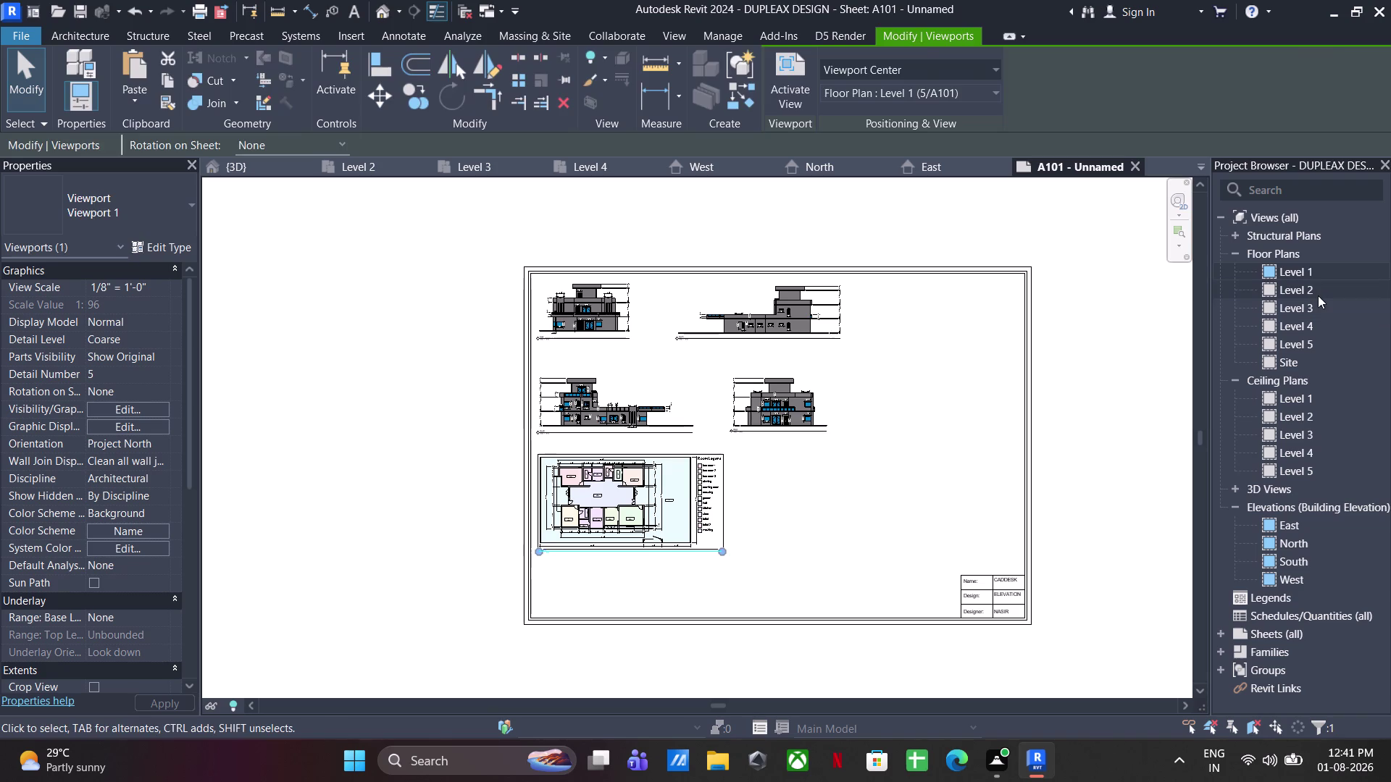
drag(1318, 295, 939, 361)
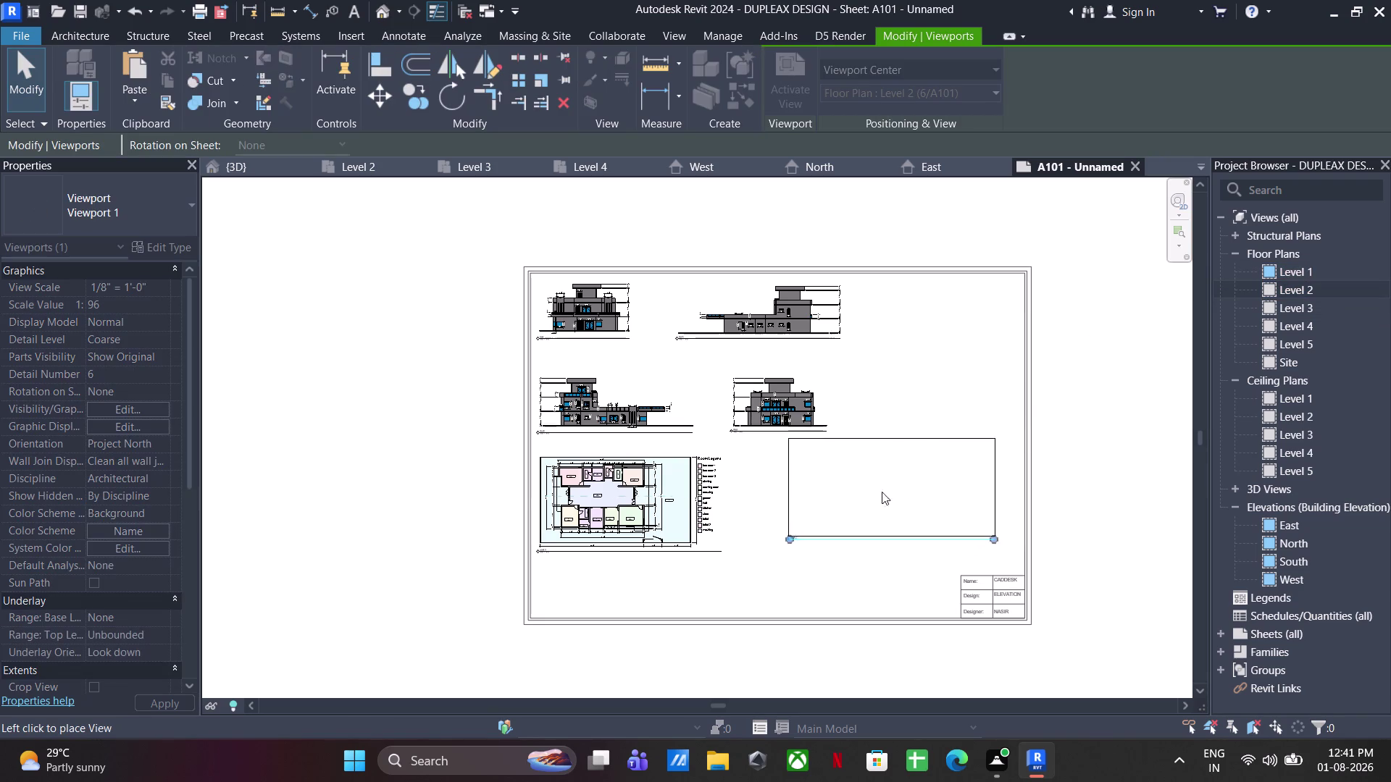
click(849, 498)
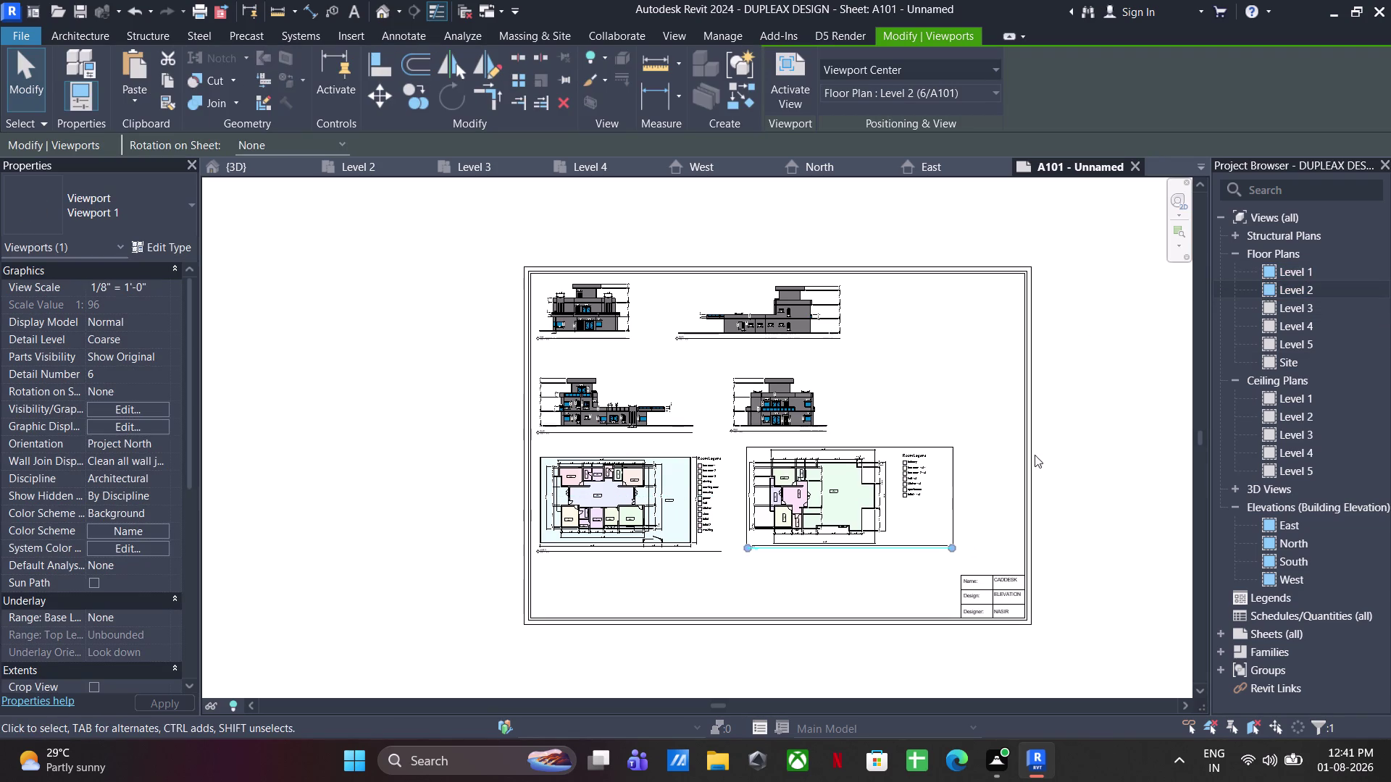
drag(1315, 311, 1036, 319)
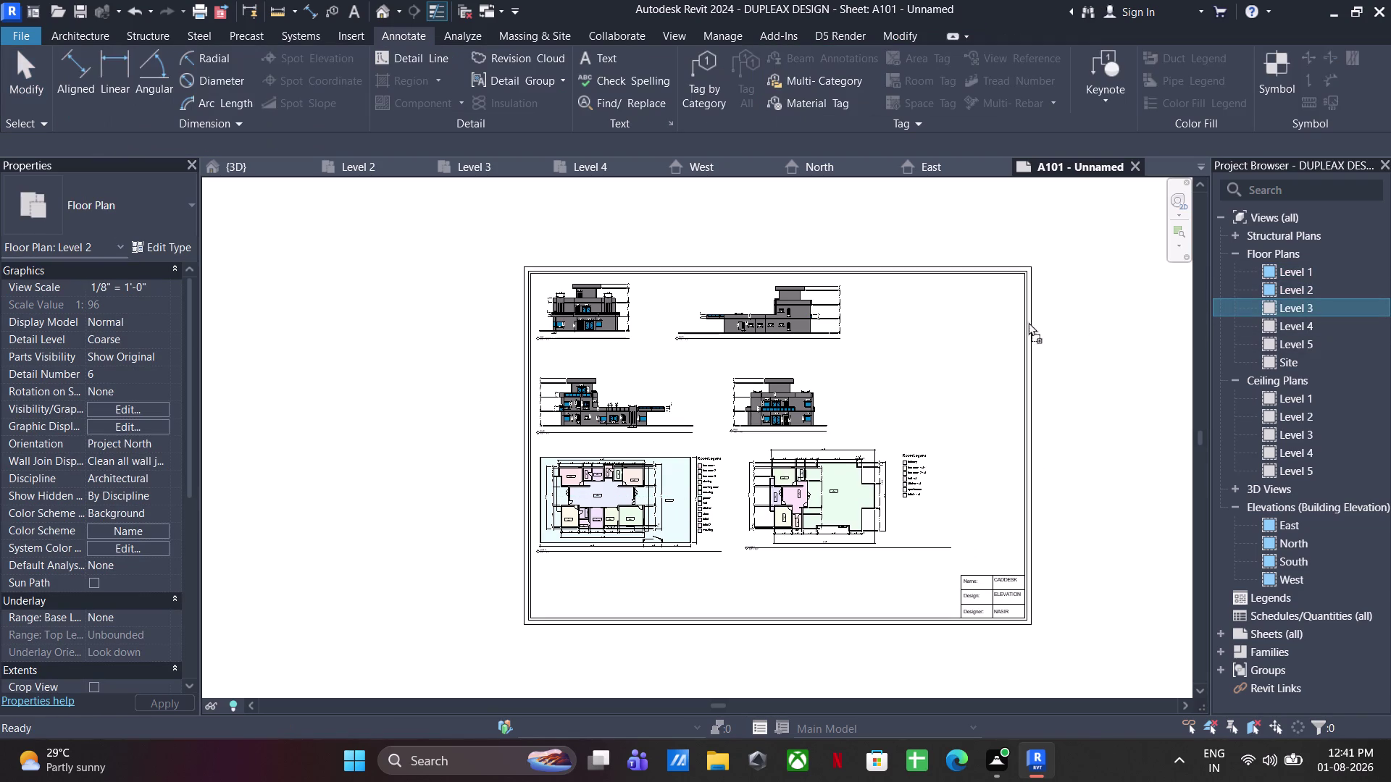
drag(1036, 319, 948, 340)
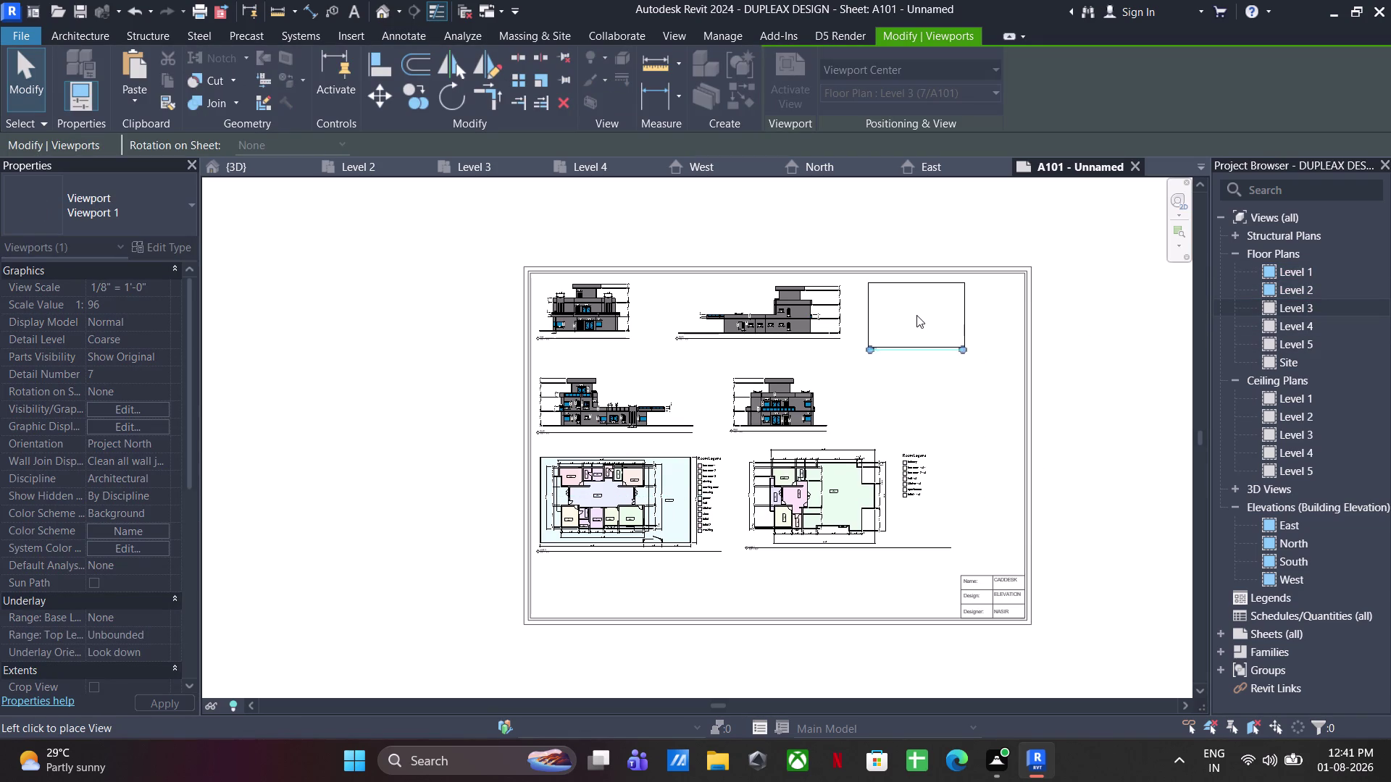
click(917, 315)
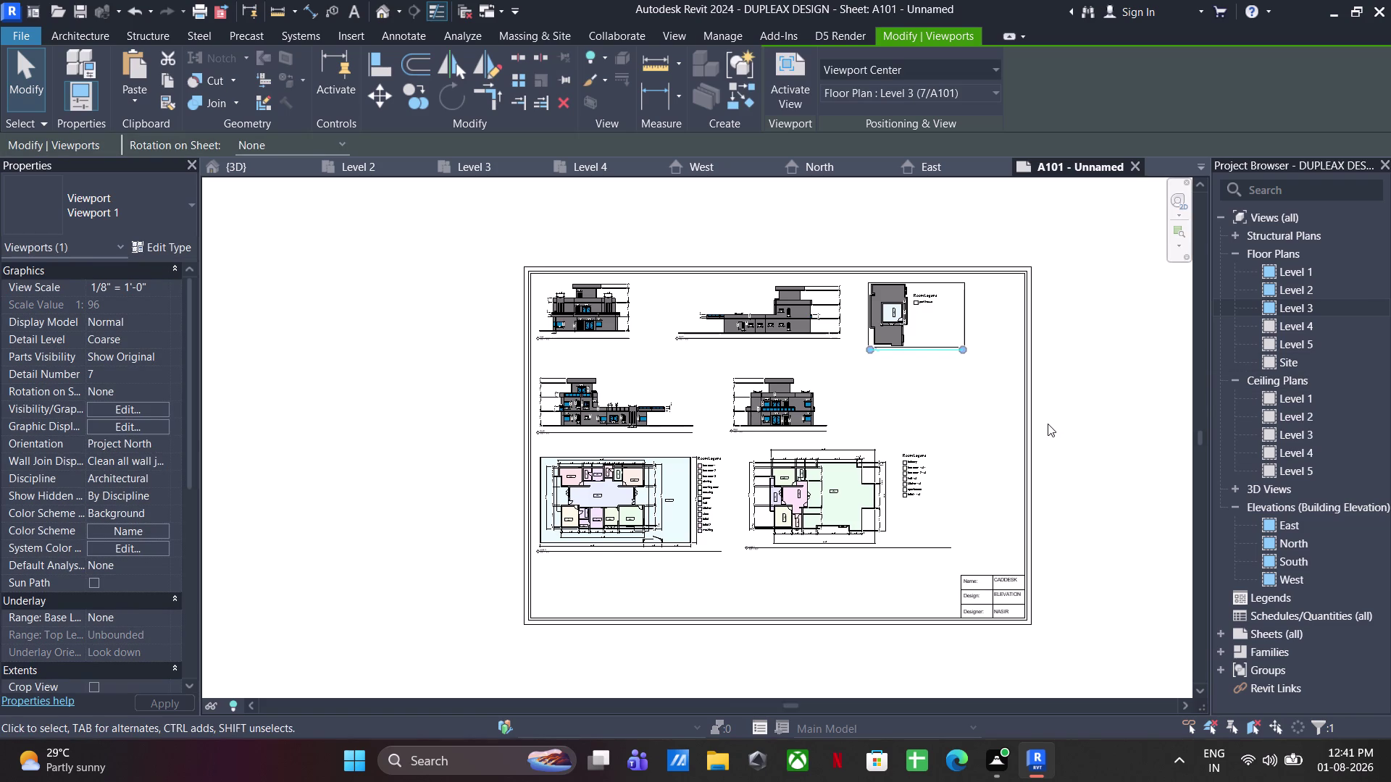
scroll(down, 3)
key(Escape)
key(Escape)
Nudge the Level 2 plan viewport down on the sheet.
key(Escape)
scroll(up, 3)
click(854, 493)
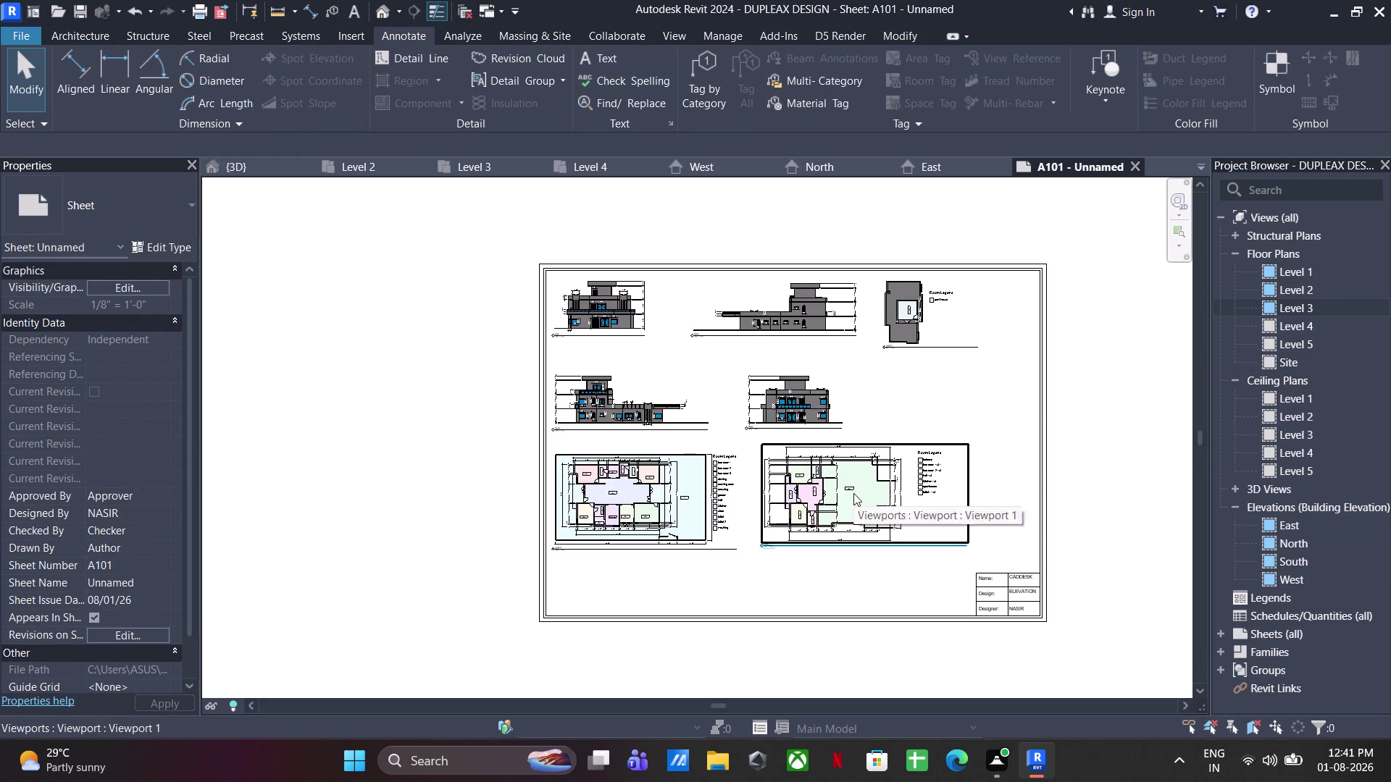
key(Down)
key(Down)
key(Down)
key(Down)
key(Down)
key(Down)
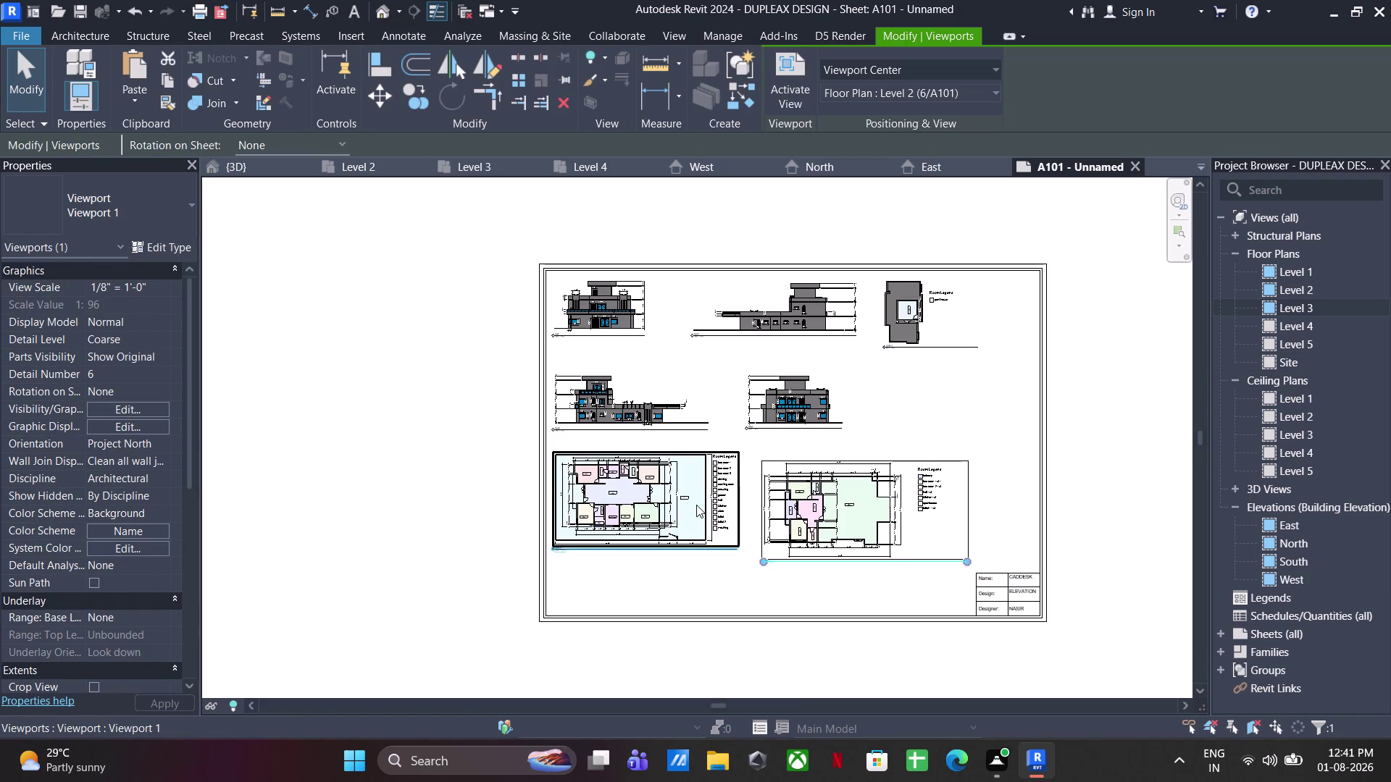
Nudge the Level 1 plan viewport right and down into alignment.
click(696, 505)
key(Left)
key(Left)
key(Right)
key(Right)
key(Right)
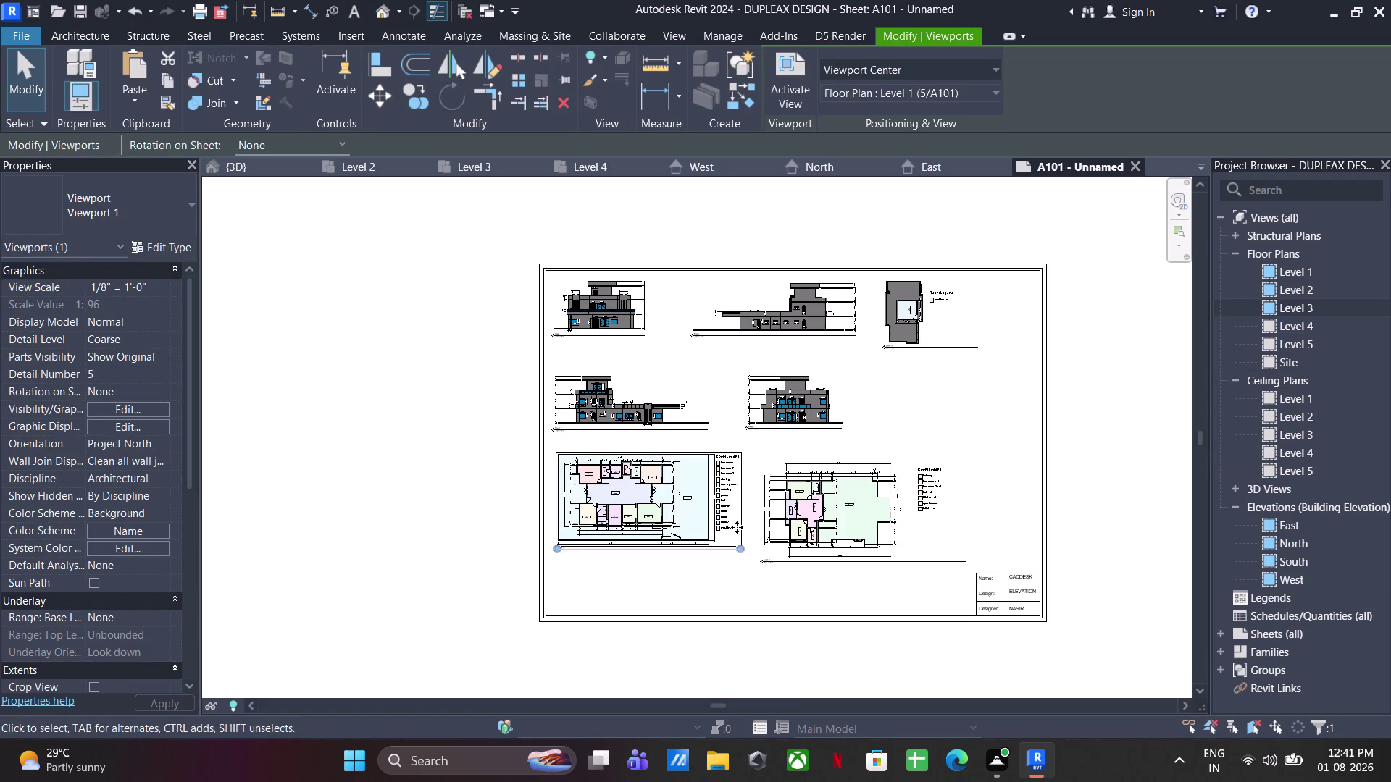
key(Right)
key(Down)
key(Down)
key(Down)
key(Down)
key(Down)
key(Down)
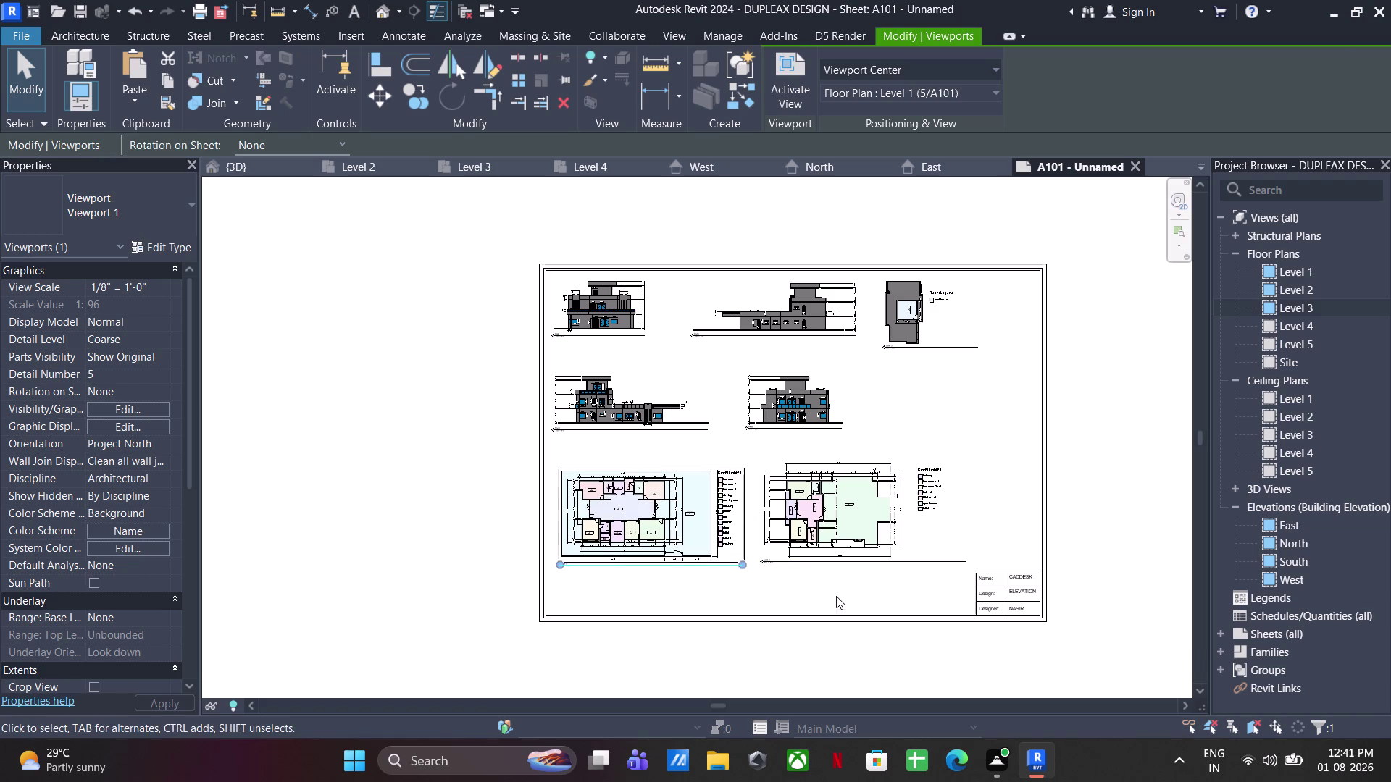
Change the titleblock Design value to DUPLEX and switch to the 3D view.
click(836, 596)
scroll(up, 3)
double_click(1042, 583)
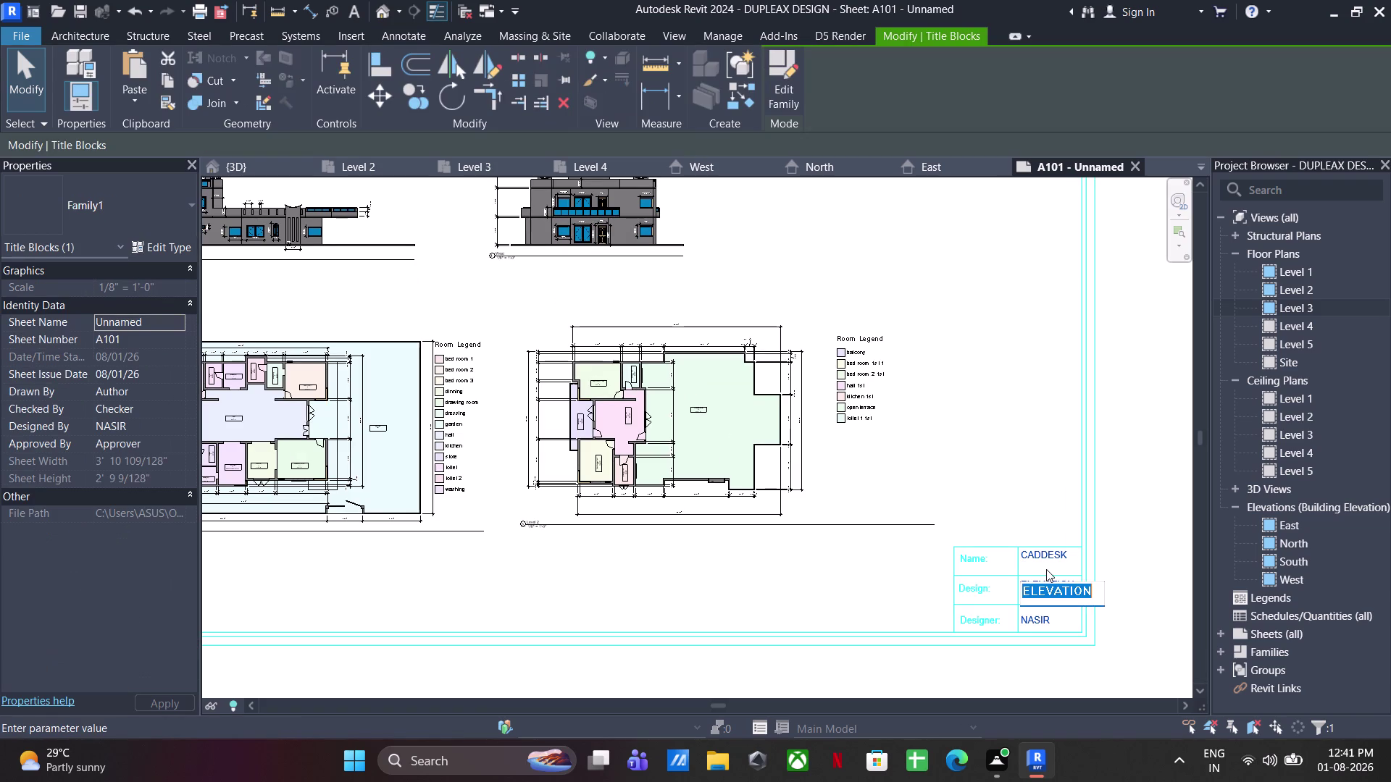
text(DUPLEX)
click(1161, 435)
scroll(down, 3)
middle_drag(997, 438, 992, 421)
click(271, 168)
scroll(down, 3)
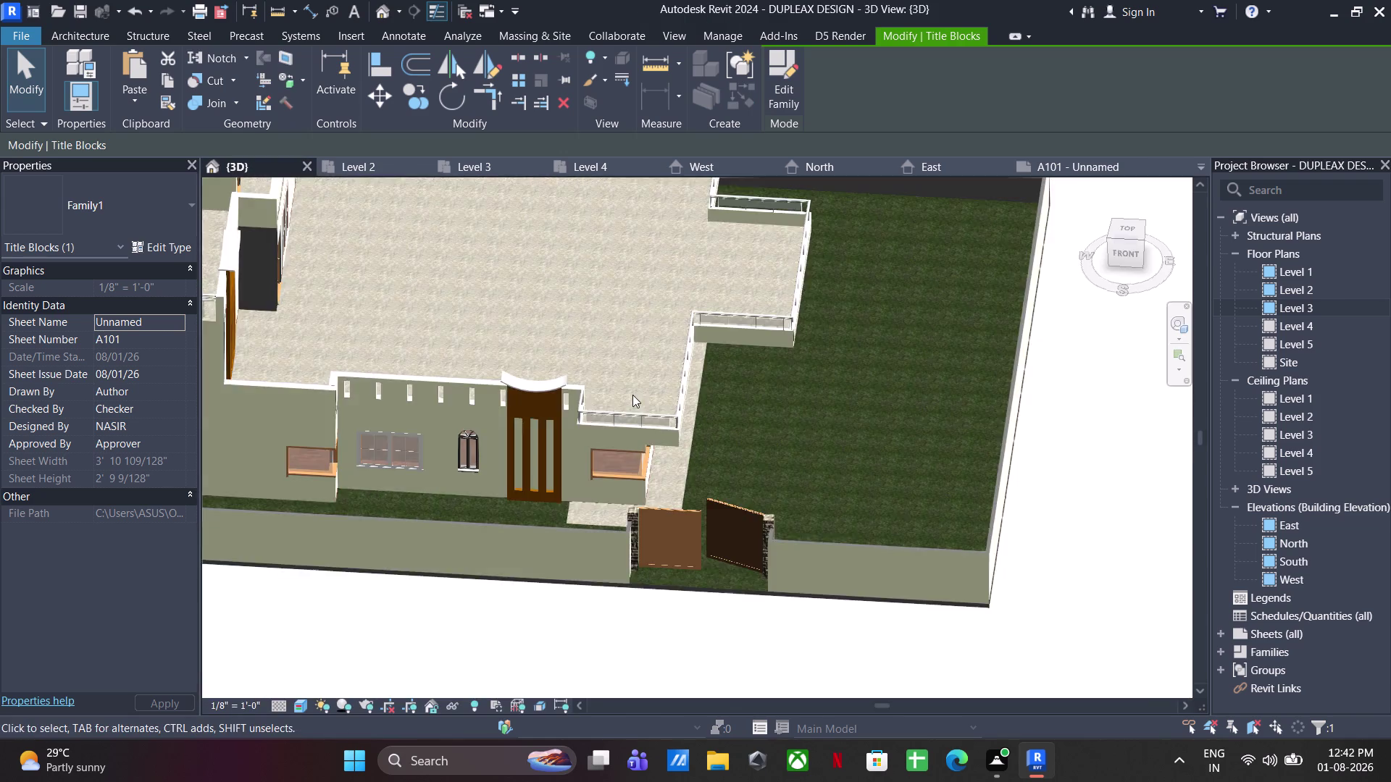
Orbit the 3D view to an isometric angle of the house.
scroll(down, 3)
scroll(down, 3)
click(1096, 193)
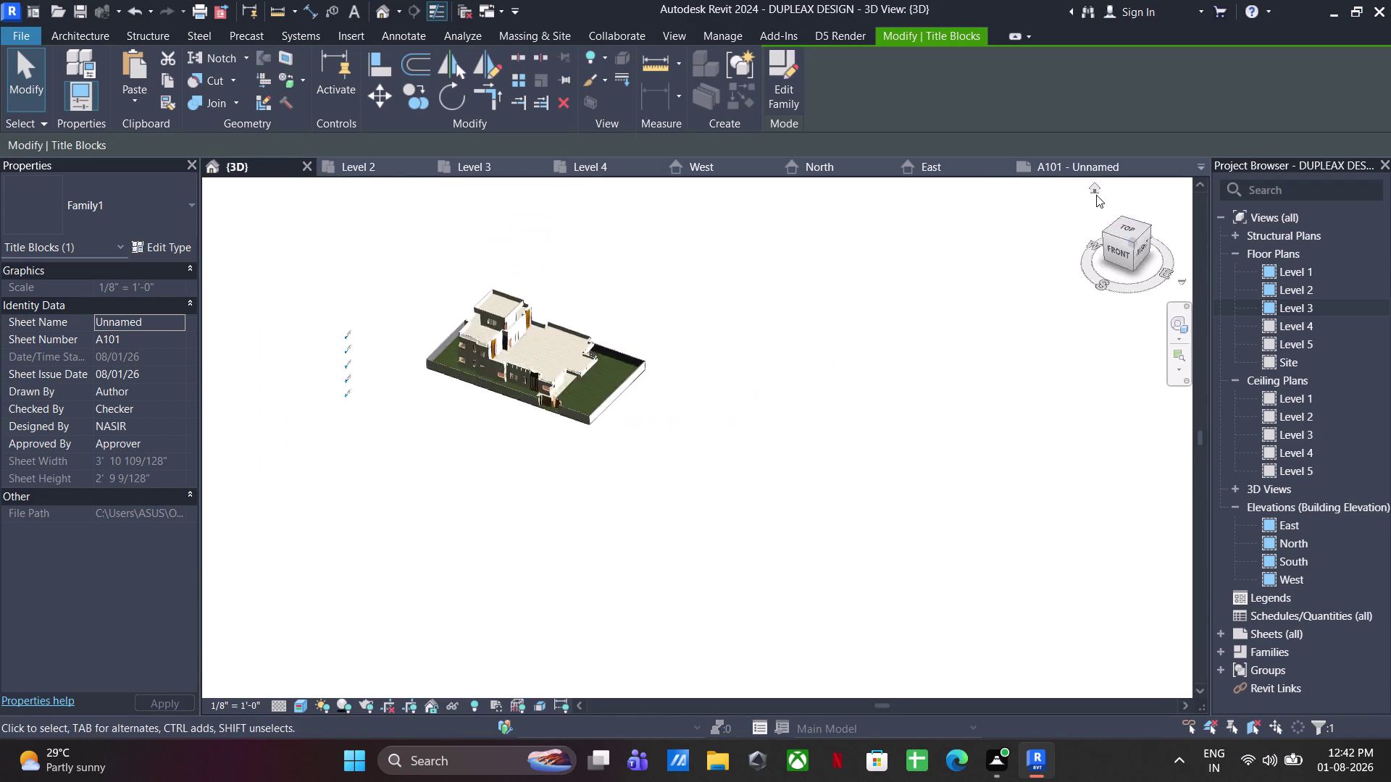
scroll(up, 3)
scroll(down, 3)
middle_drag(643, 345, 661, 400)
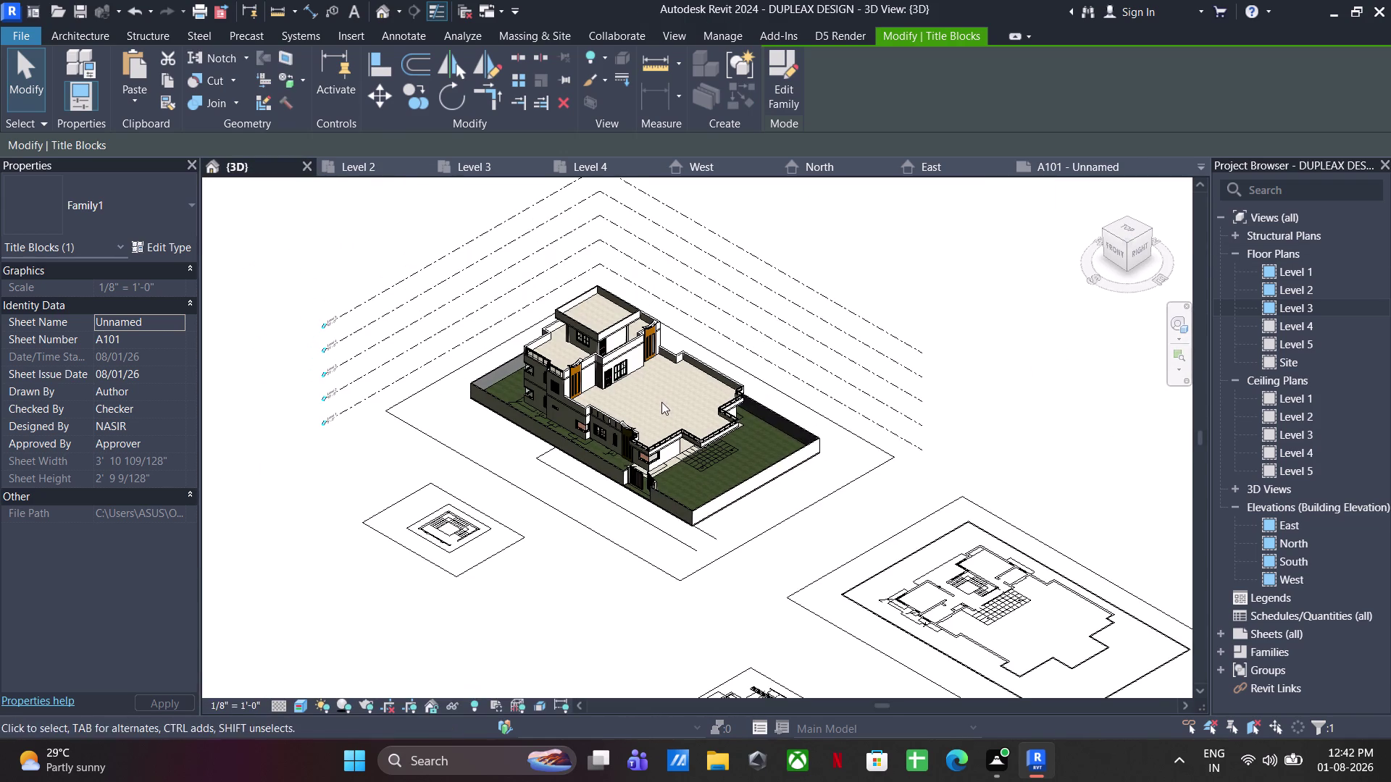
Hide the exterior1 CAD import under Imported Categories in Visibility/Graphics.
key(v)
key(g)
click(865, 167)
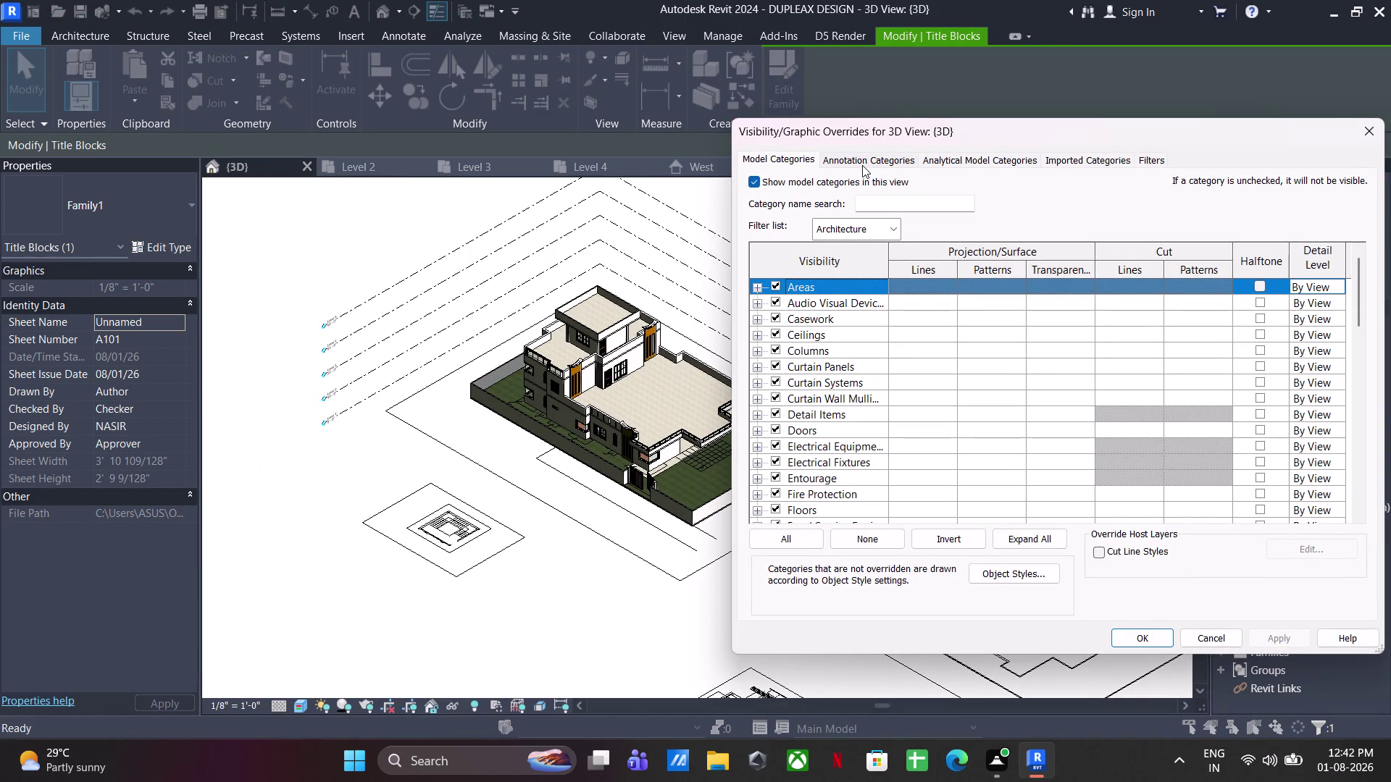
click(883, 154)
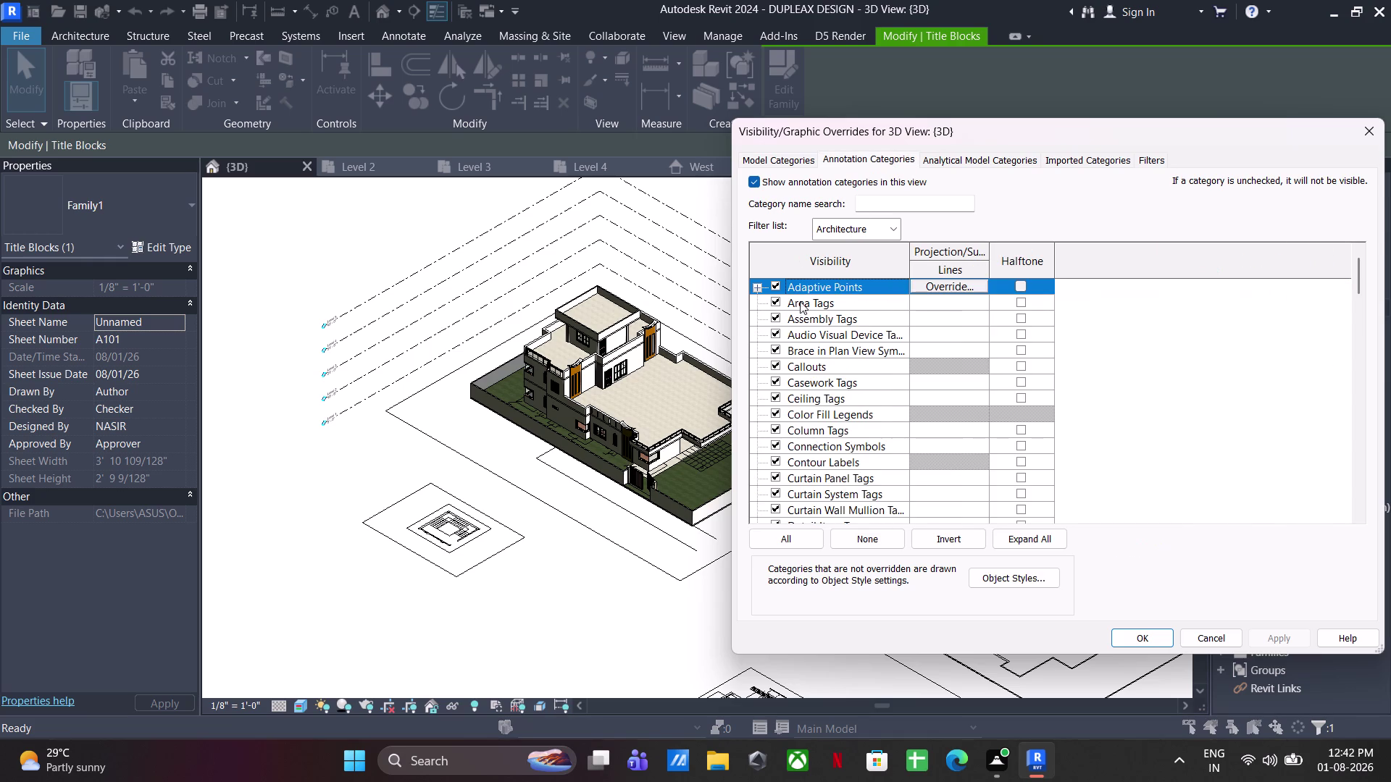
scroll(down, 3)
scroll(down, 3)
scroll(down, 3)
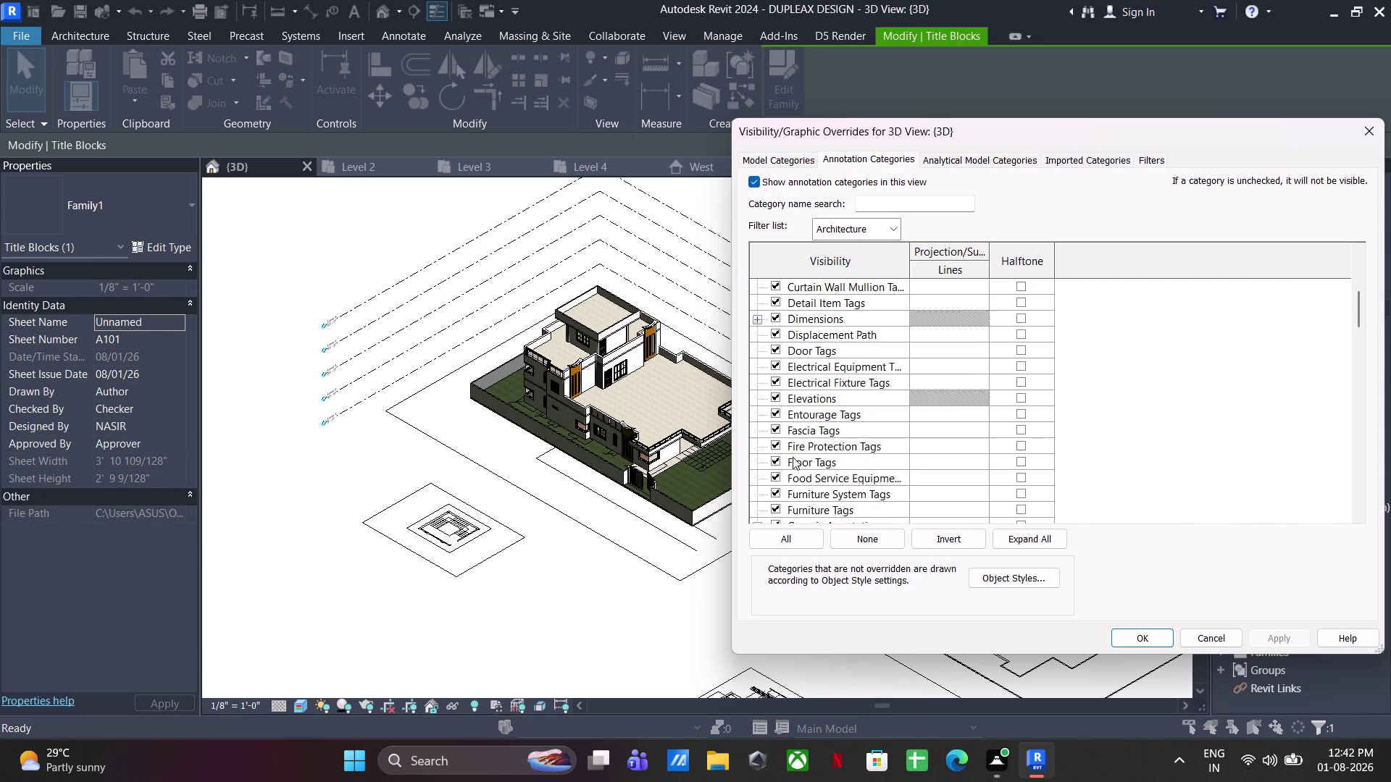
scroll(down, 3)
scroll(down, 3)
scroll(down, 3)
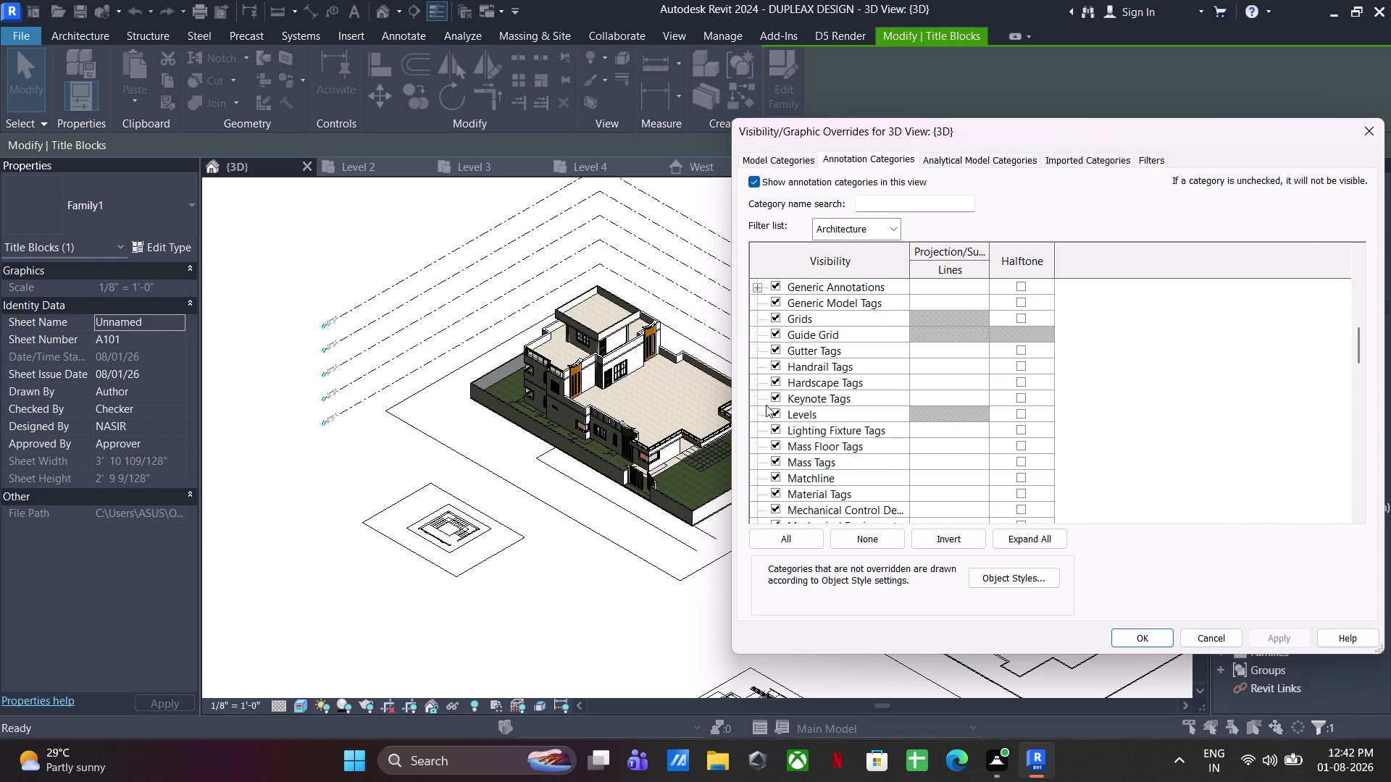
click(771, 415)
click(1086, 164)
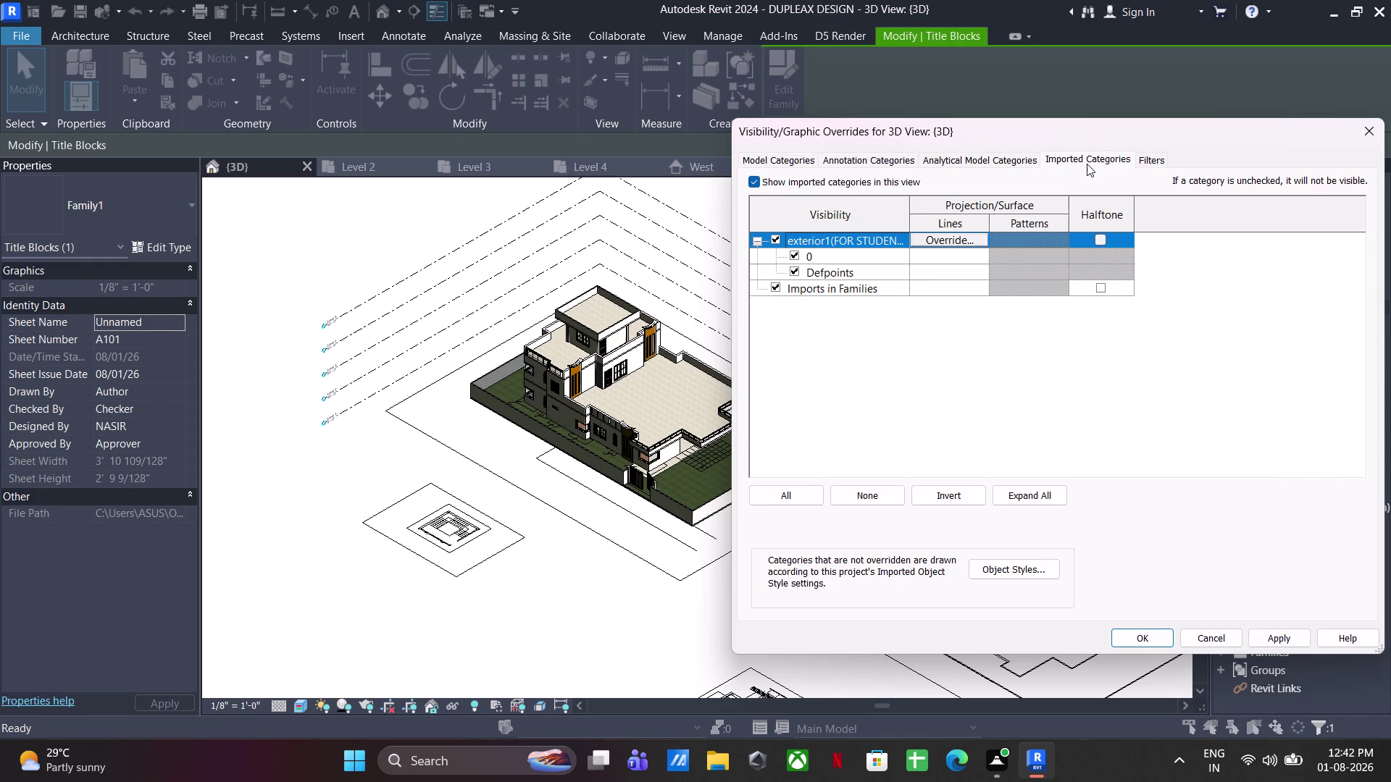
click(777, 238)
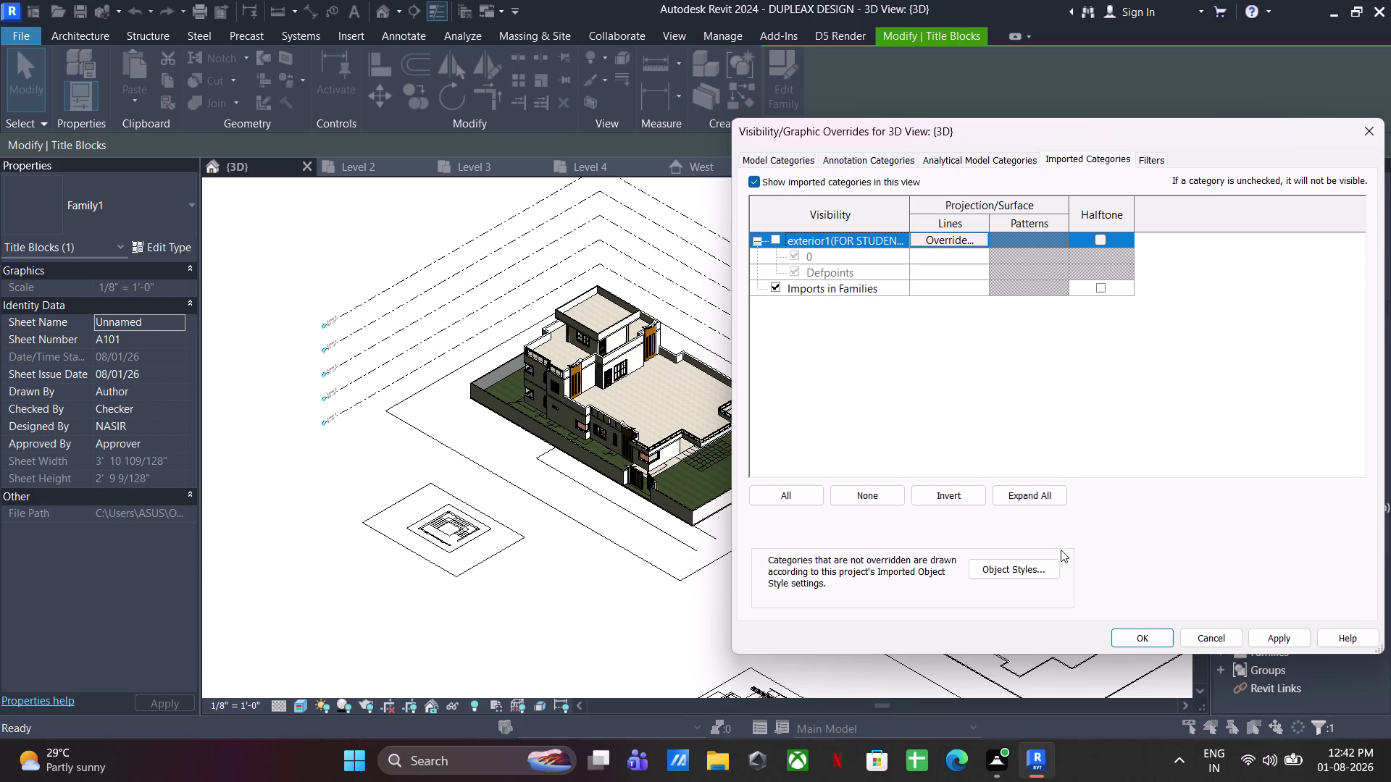
click(1127, 639)
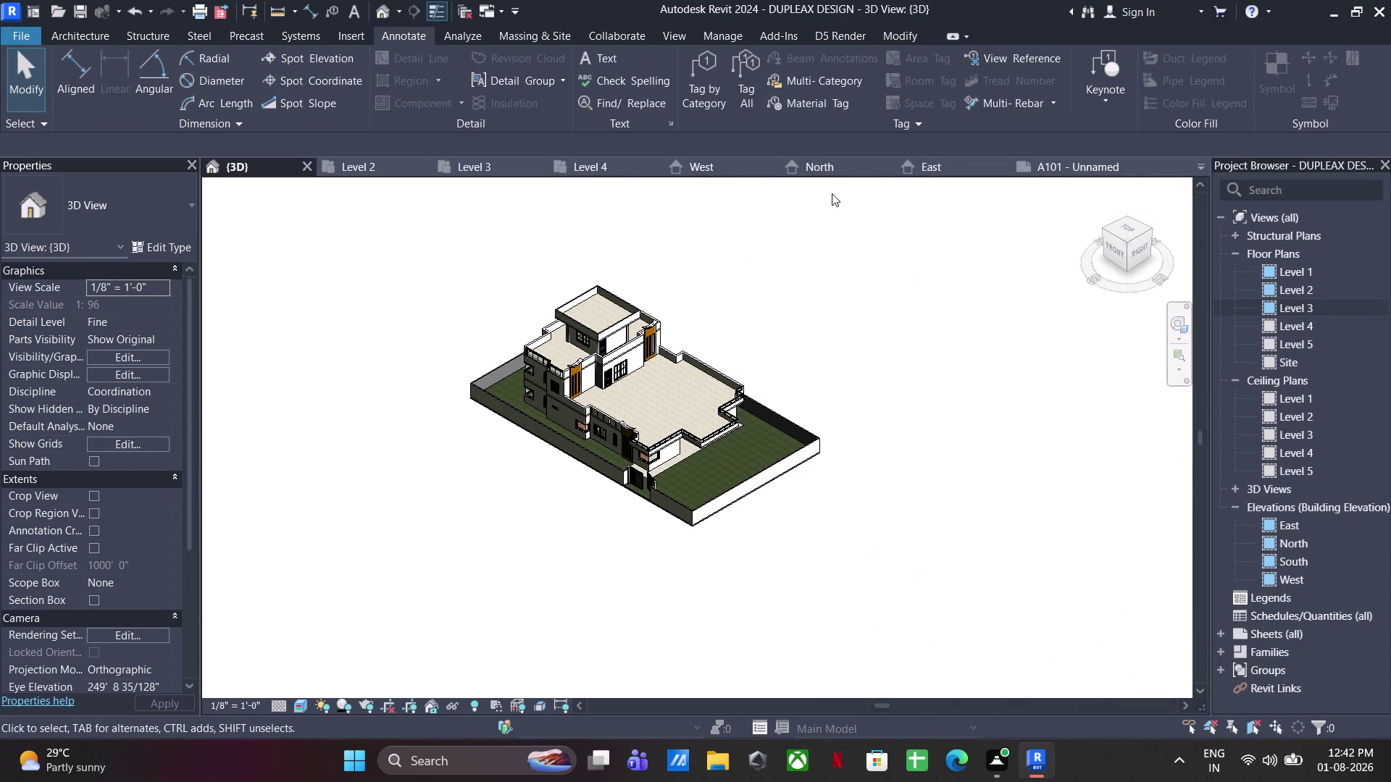
Center the building model, then return to sheet A101 and center it.
scroll(up, 3)
middle_drag(633, 397, 629, 357)
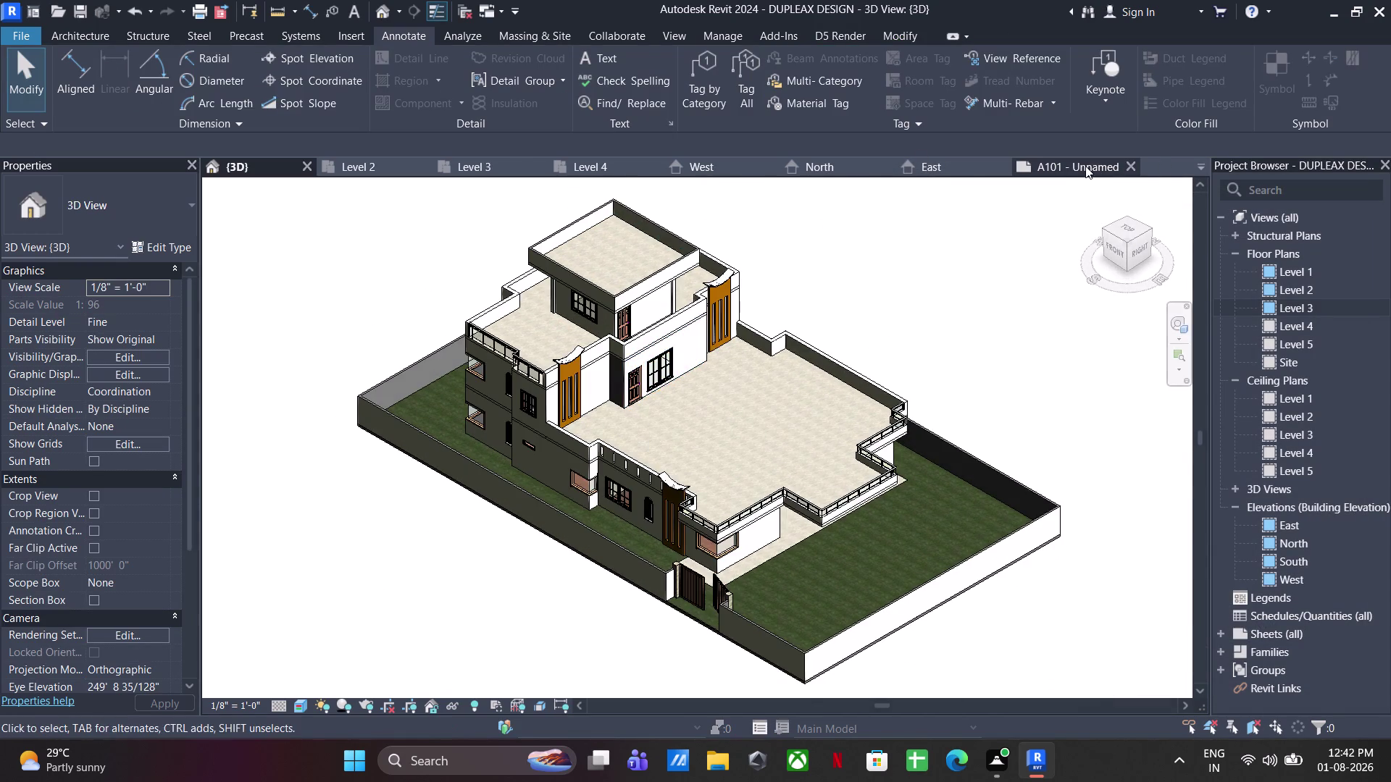
click(1085, 166)
scroll(down, 3)
middle_drag(764, 436, 728, 518)
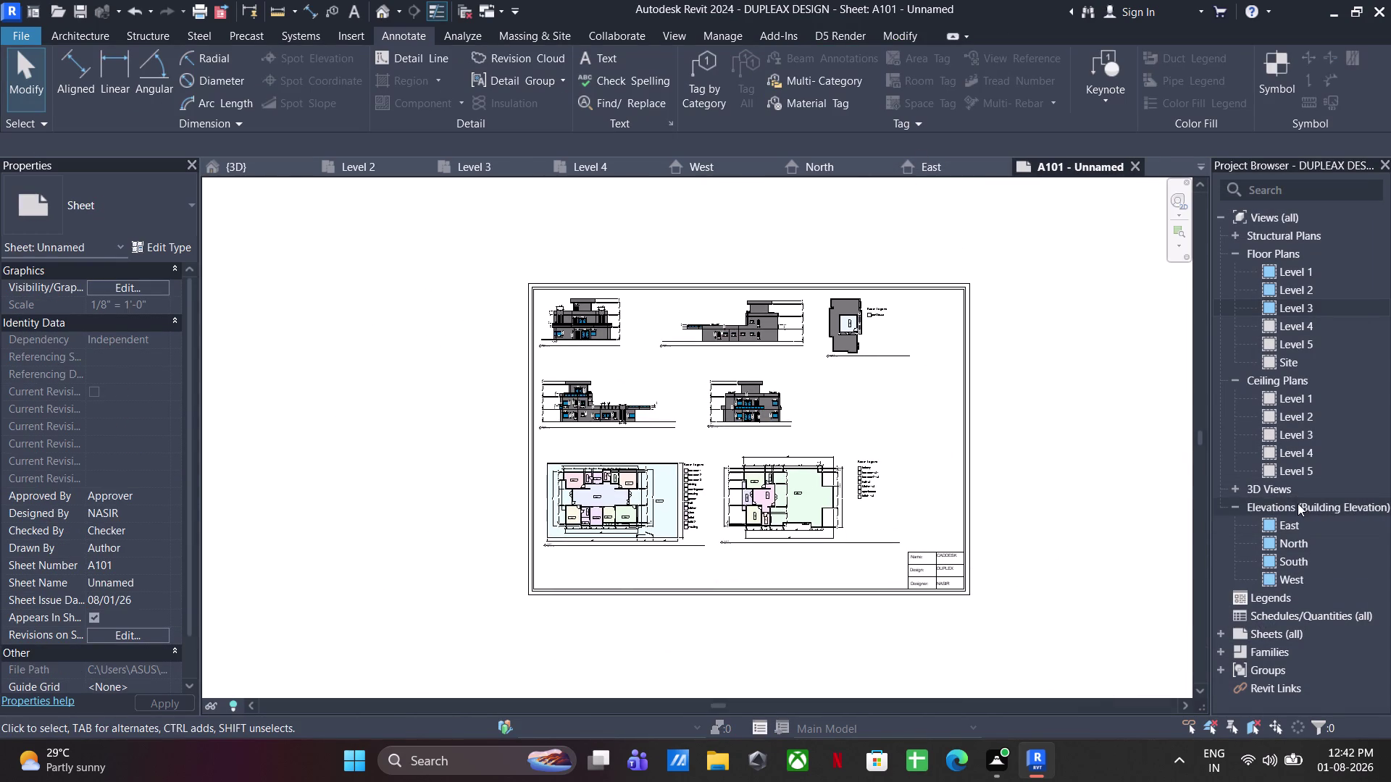
Place the {3D} isometric view on sheet A101 to the right of the elevations.
click(1266, 490)
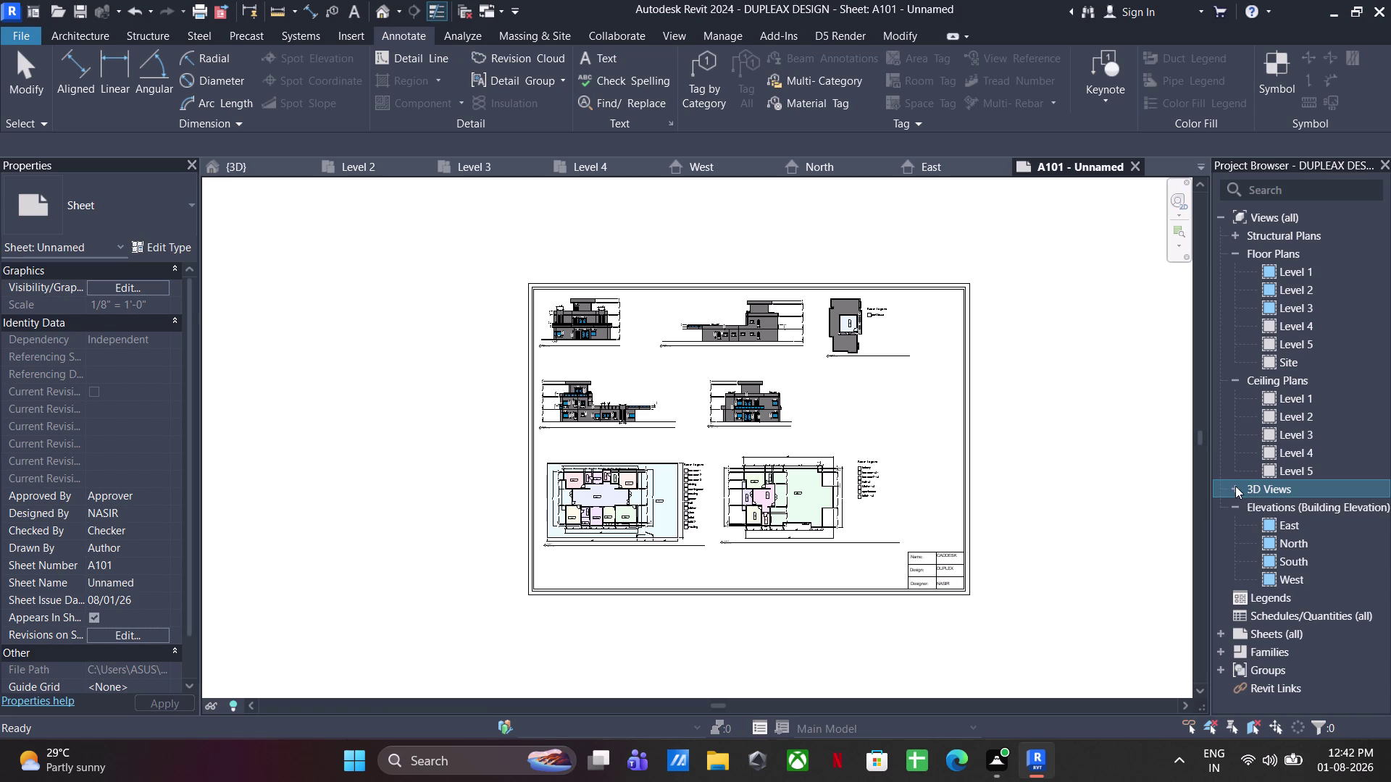
click(1235, 486)
drag(1279, 501, 824, 406)
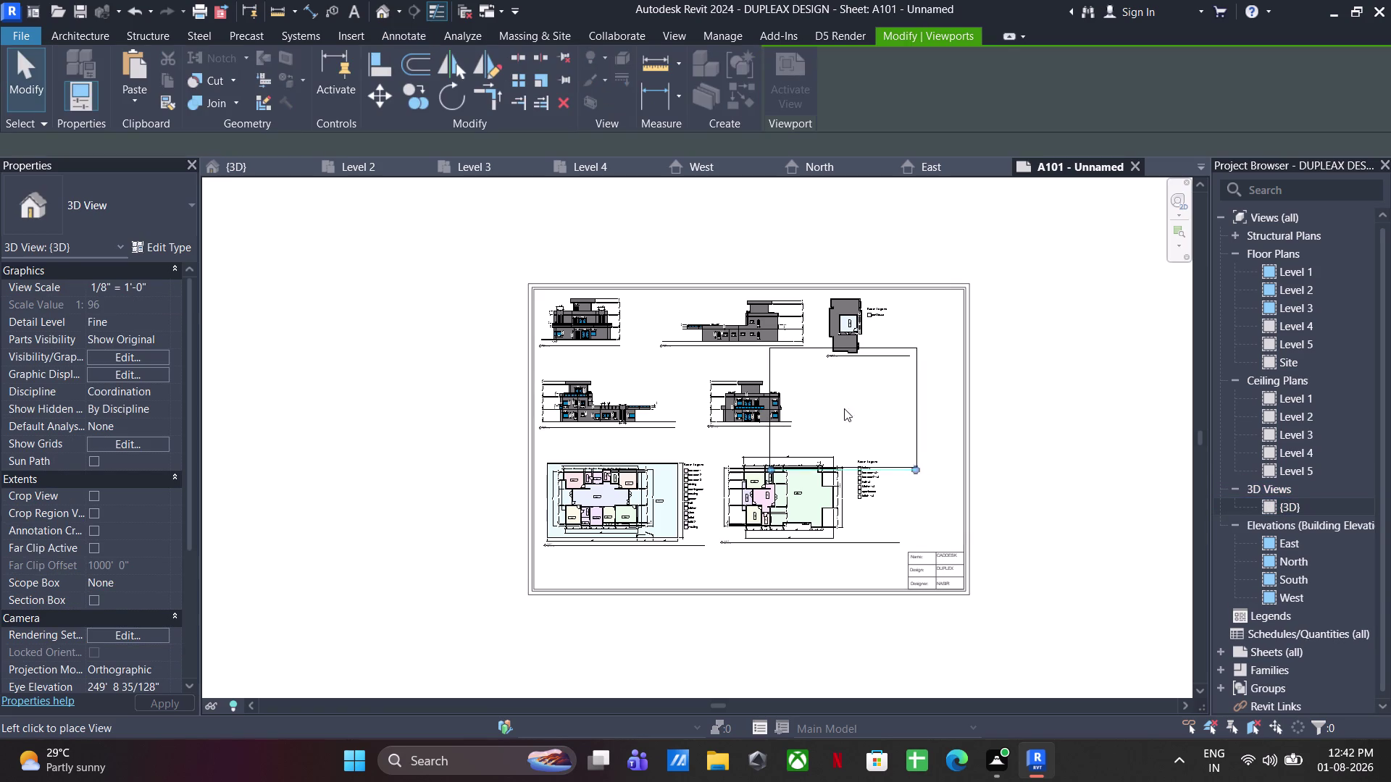
click(880, 419)
scroll(up, 3)
key(Escape)
key(Escape)
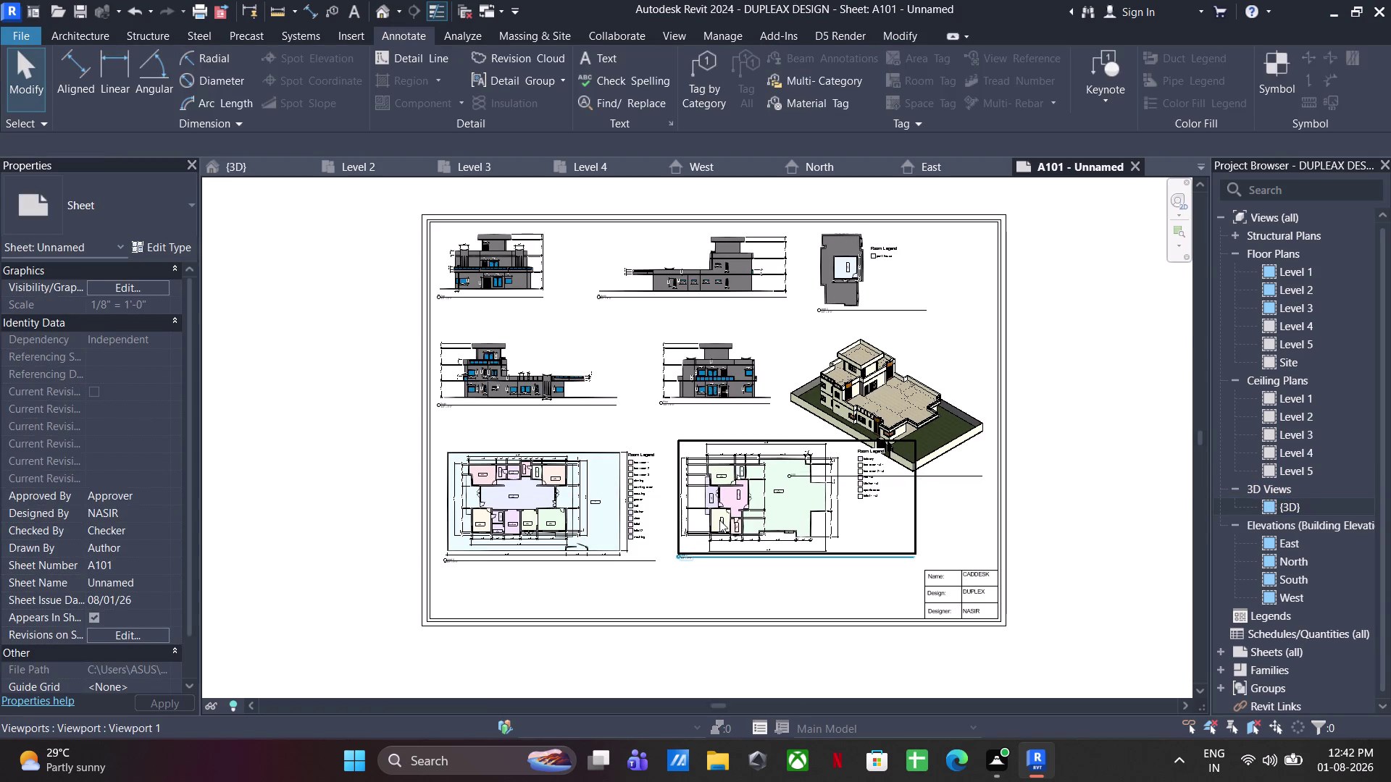
Move the Level 2 and Level 1 floor plan viewports lower on the sheet.
click(720, 520)
drag(692, 513, 687, 556)
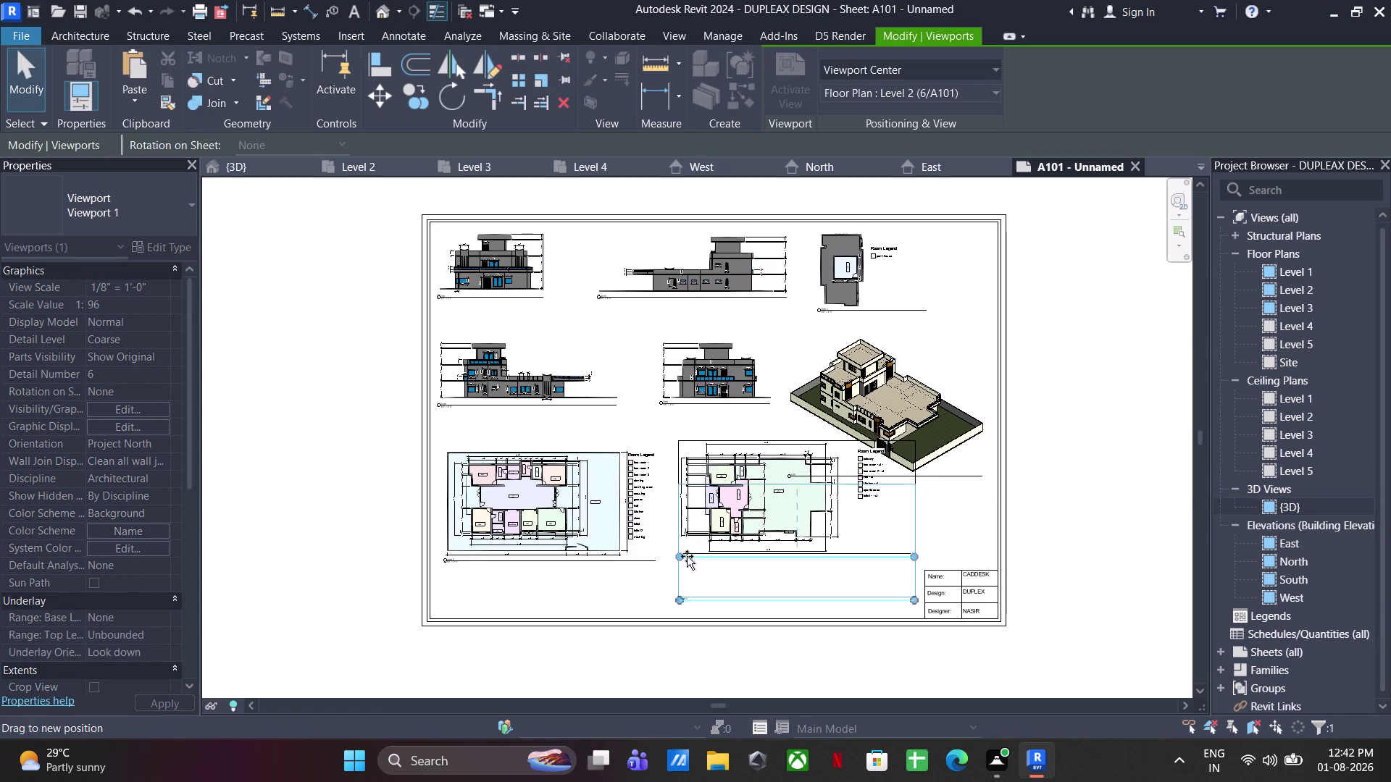
drag(687, 556, 684, 564)
click(550, 492)
drag(540, 474, 544, 496)
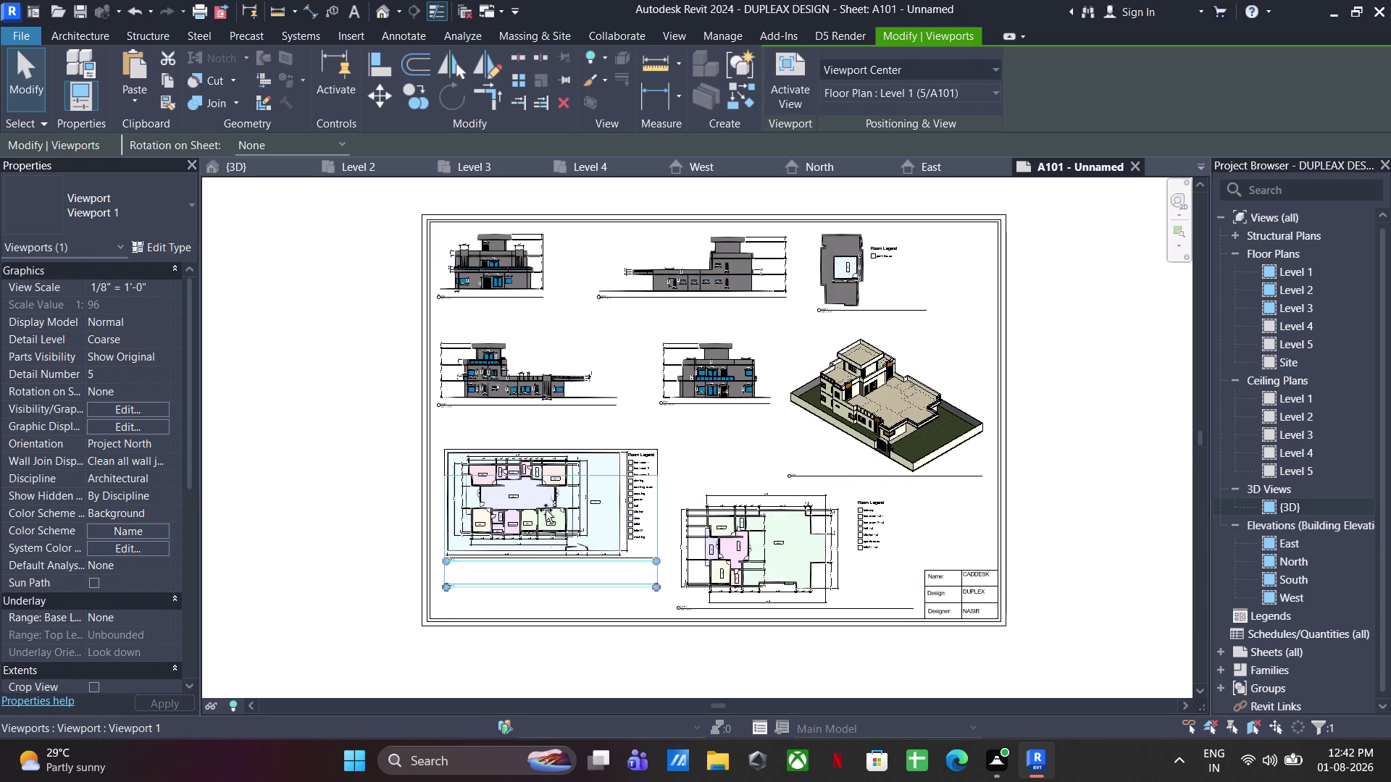
drag(544, 495, 547, 508)
click(1120, 415)
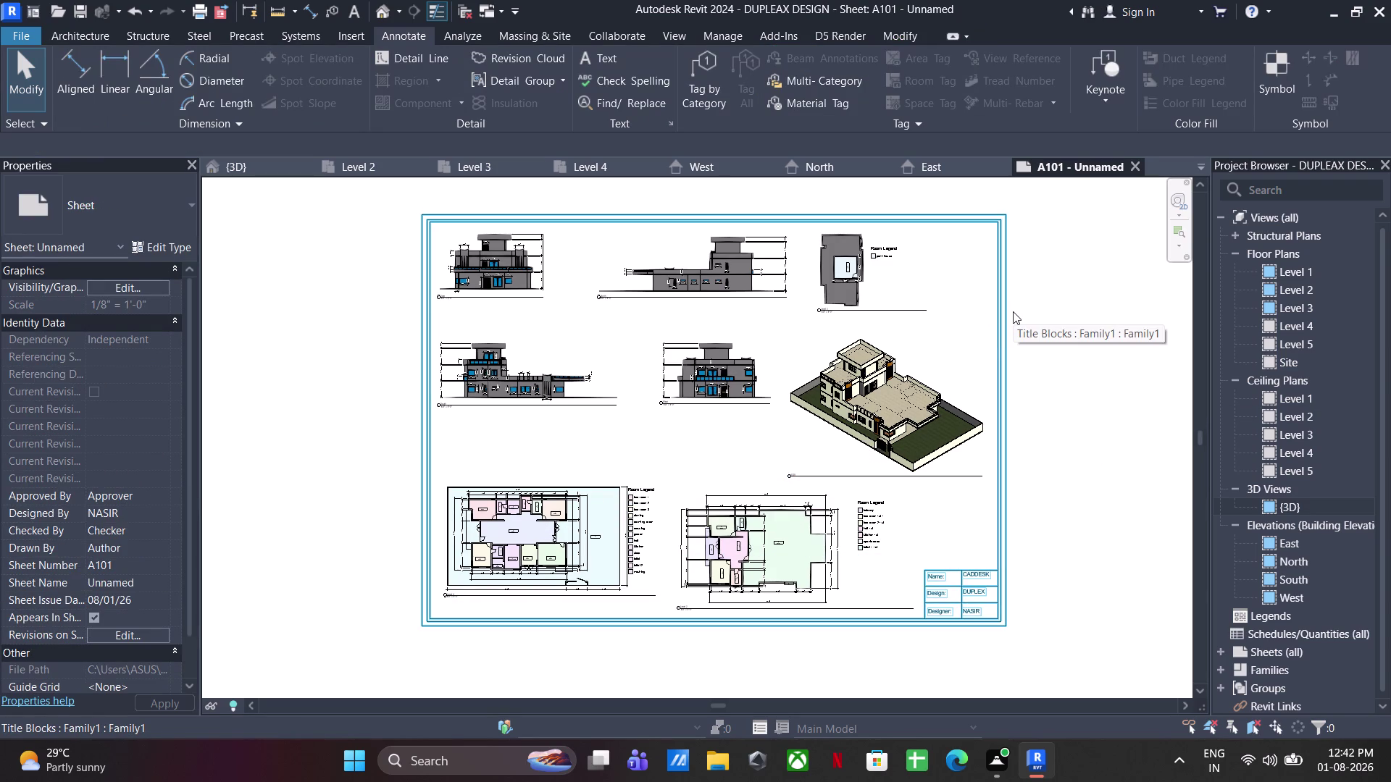
scroll(up, 3)
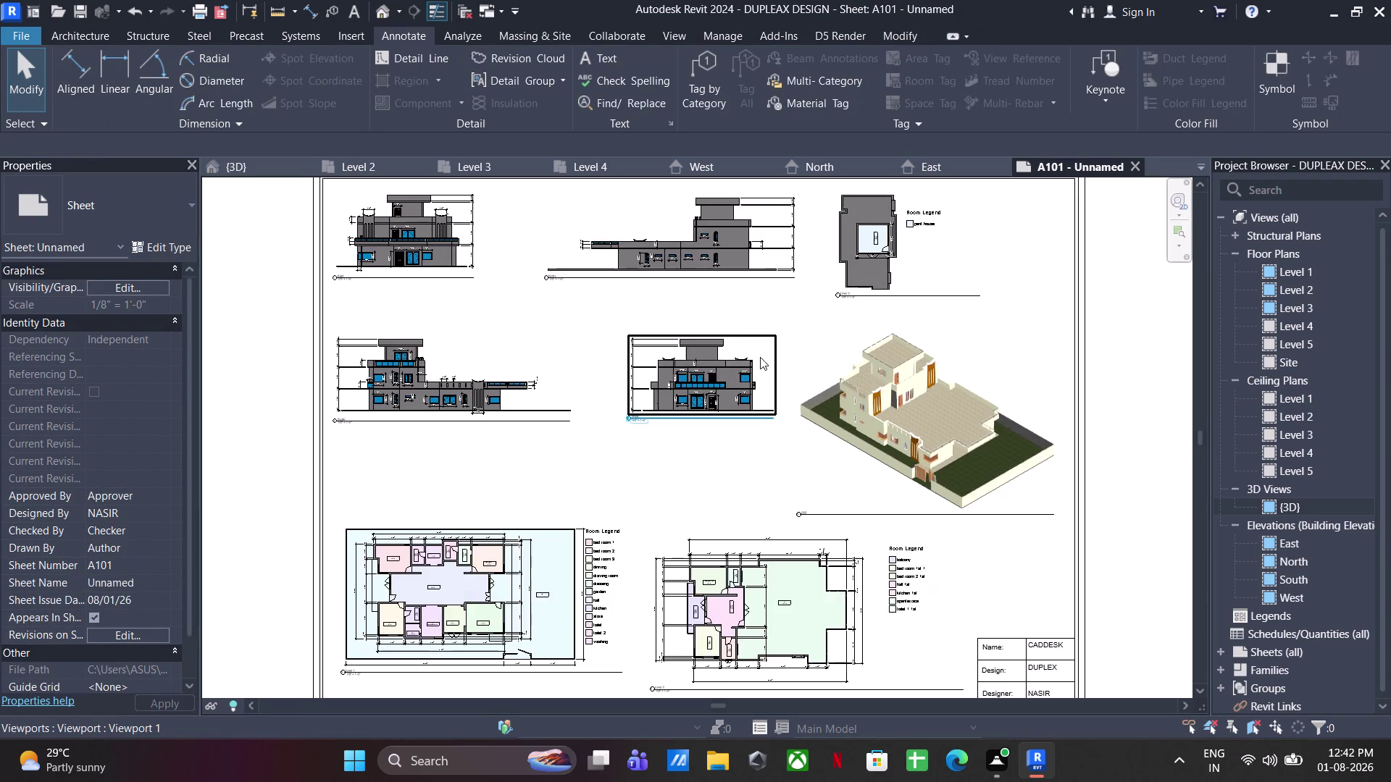
middle_drag(756, 354, 693, 321)
middle_drag(772, 360, 773, 413)
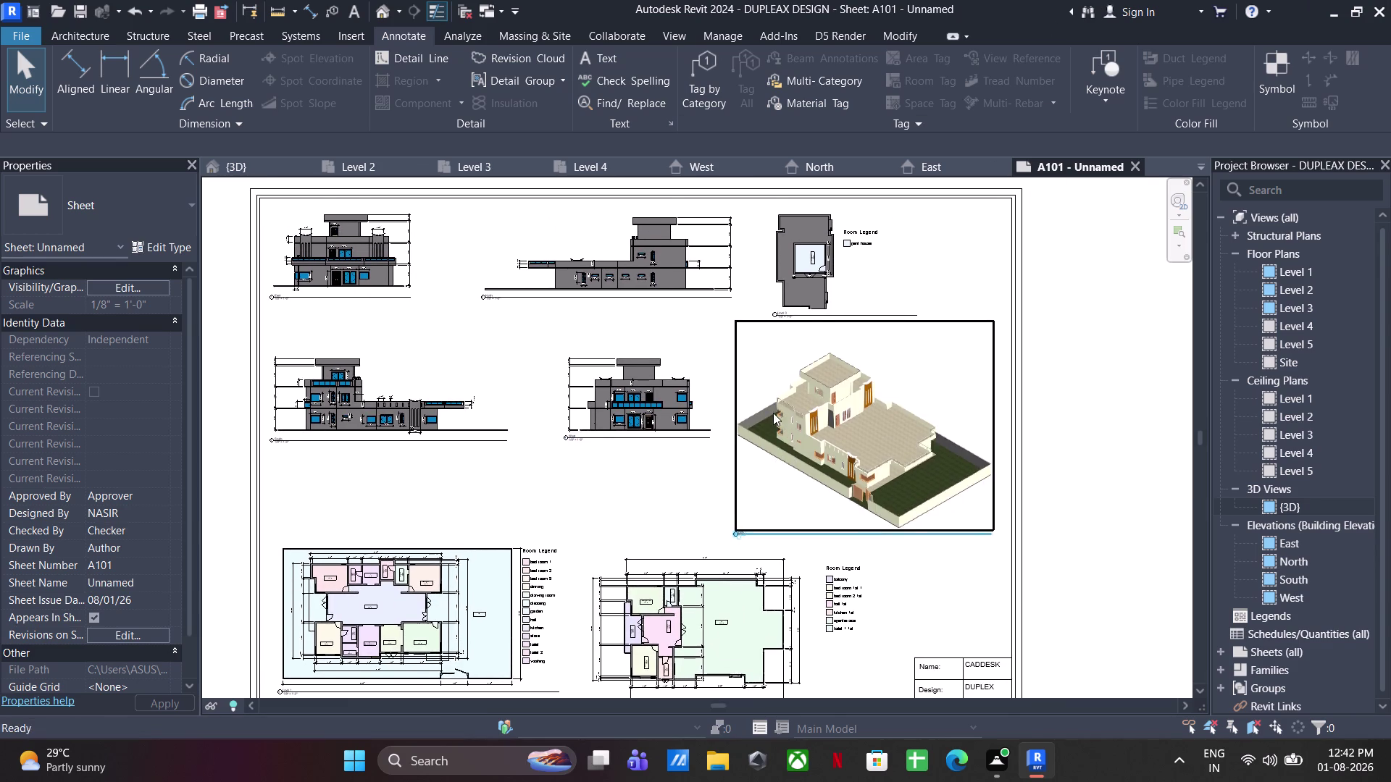
middle_drag(687, 379, 668, 372)
scroll(down, 3)
middle_drag(613, 457, 643, 459)
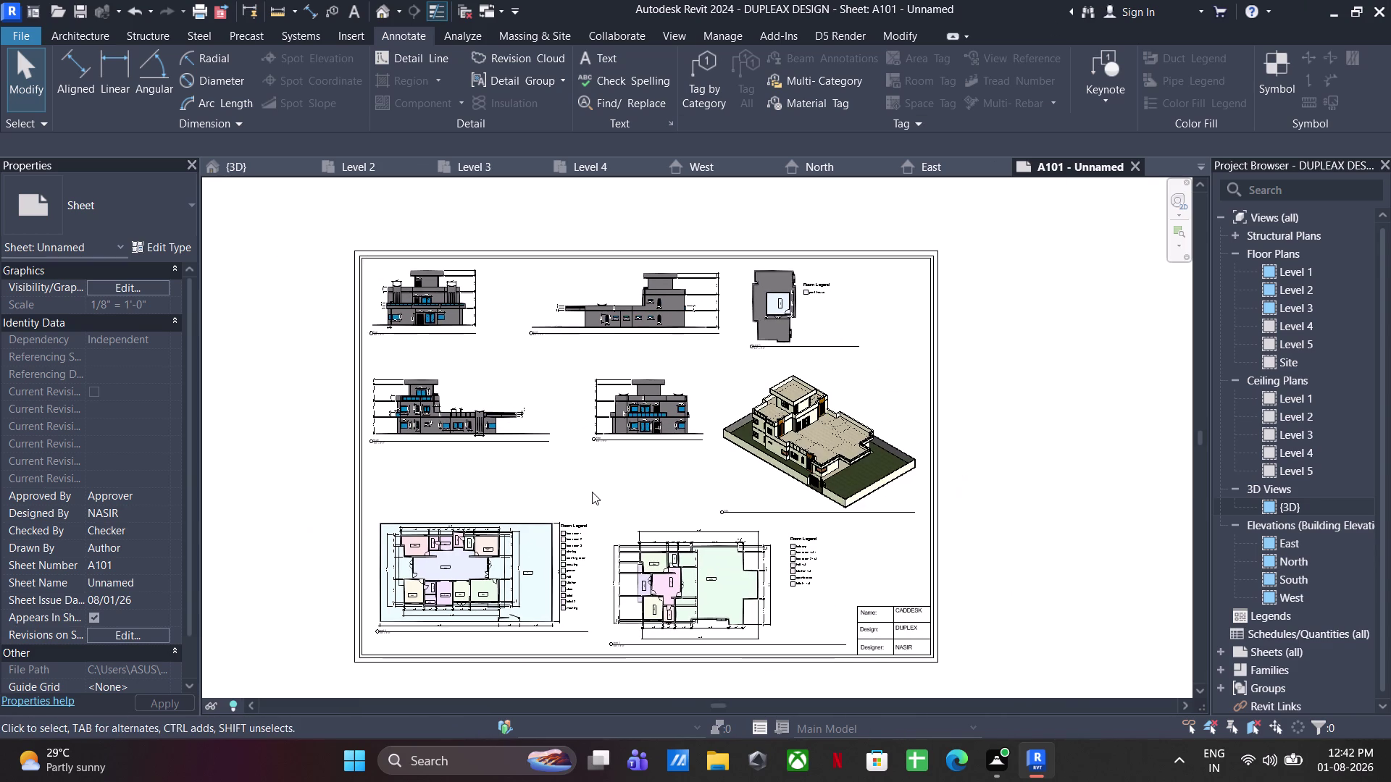
scroll(up, 3)
middle_drag(607, 481, 574, 416)
scroll(down, 3)
middle_drag(599, 396, 603, 444)
key(ctrl+s)
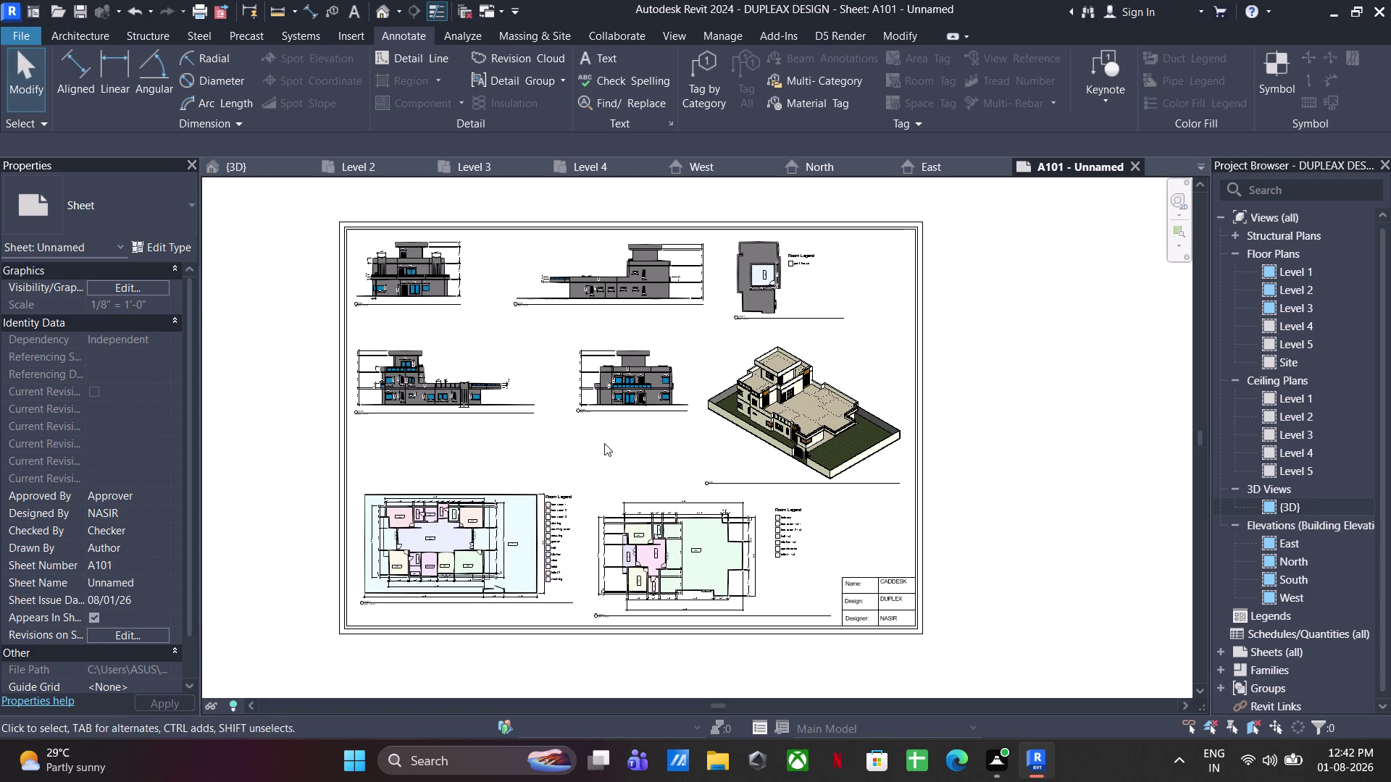
scroll(up, 3)
scroll(down, 3)
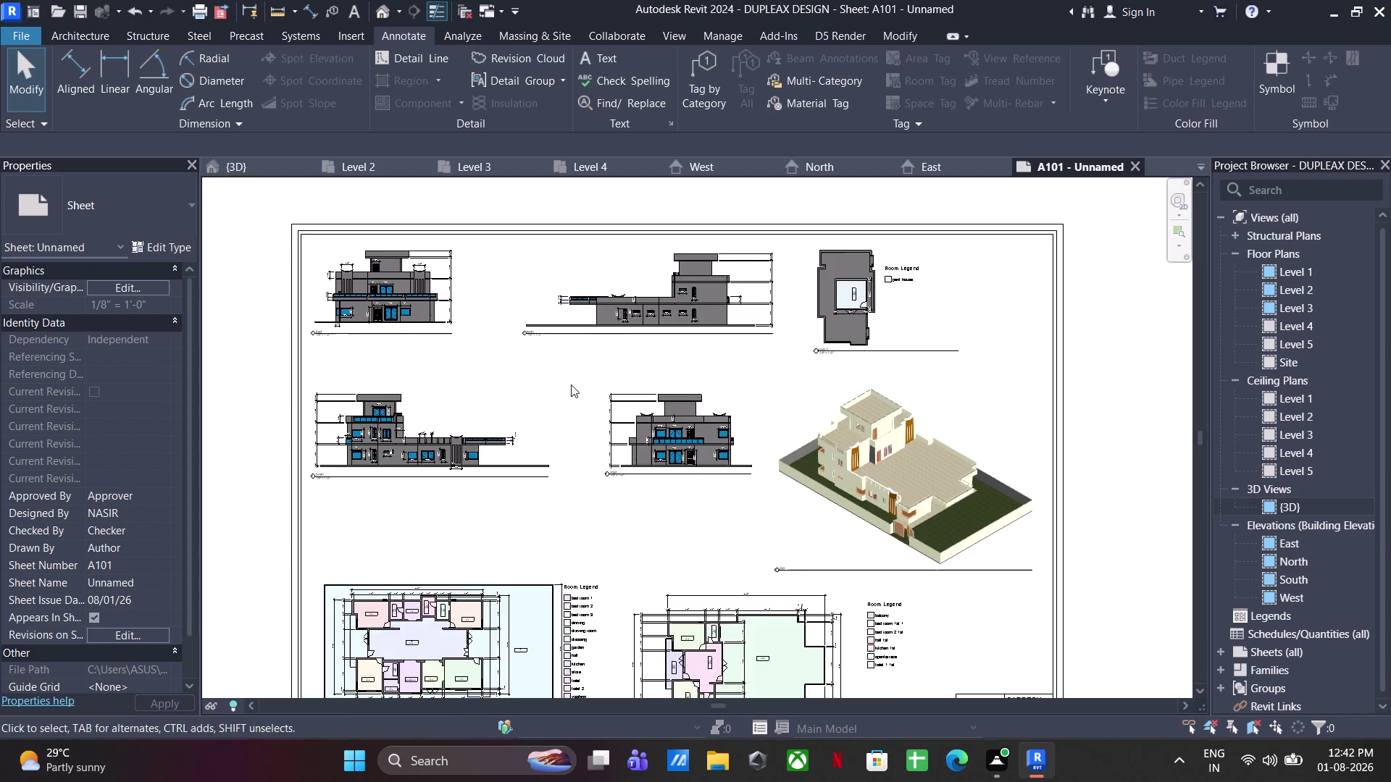
middle_drag(570, 384, 594, 339)
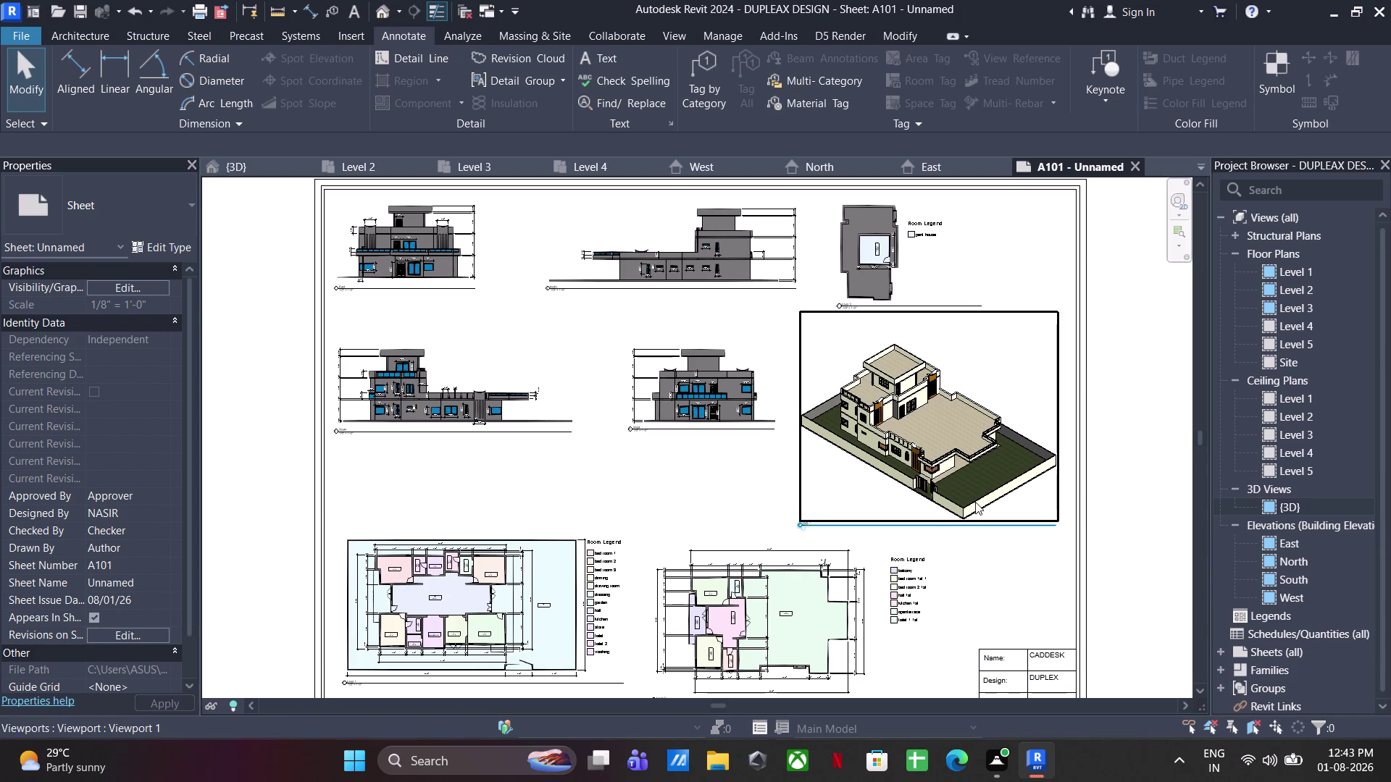
scroll(up, 3)
scroll(up, 3)
scroll(up, 3)
scroll(up, 3)
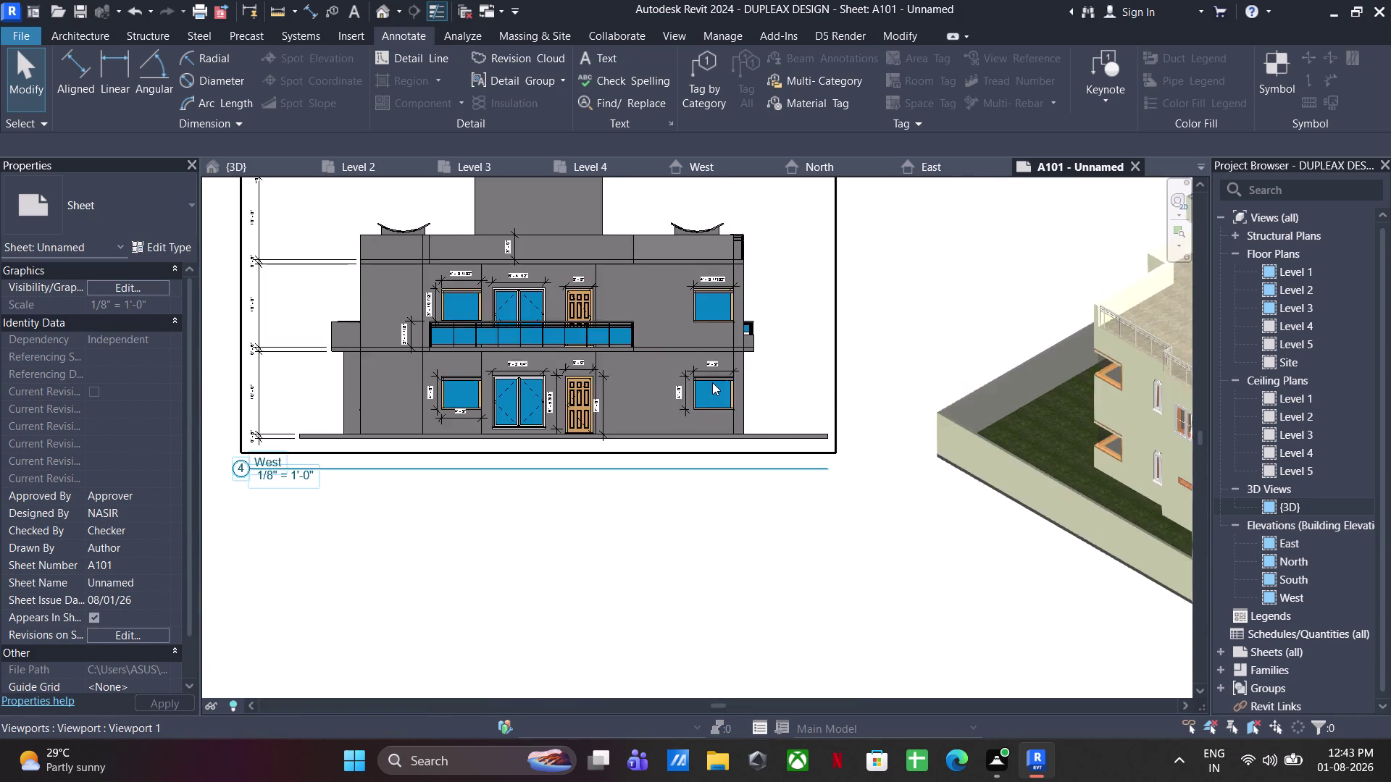
scroll(up, 3)
scroll(down, 3)
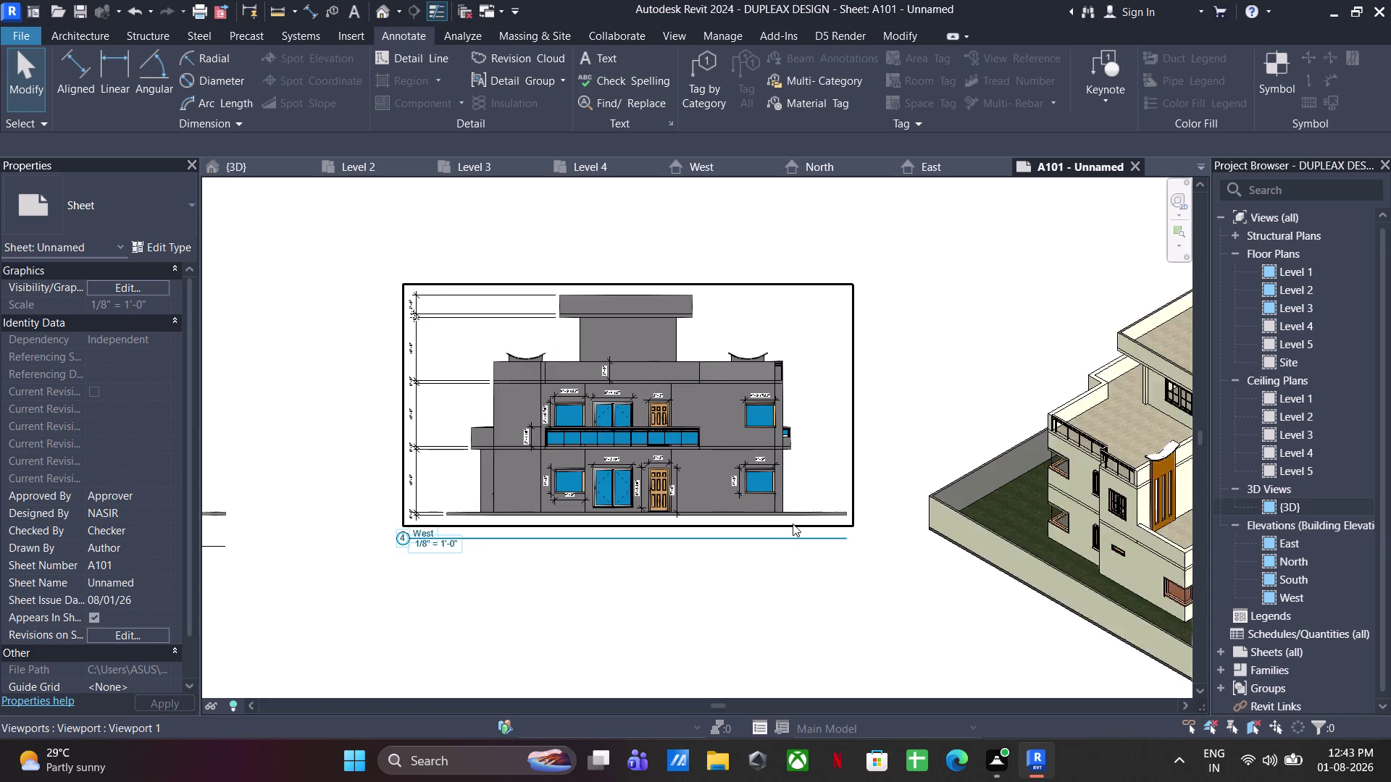
scroll(down, 3)
scroll(down, 3)
scroll(down, 3)
scroll(down, 3)
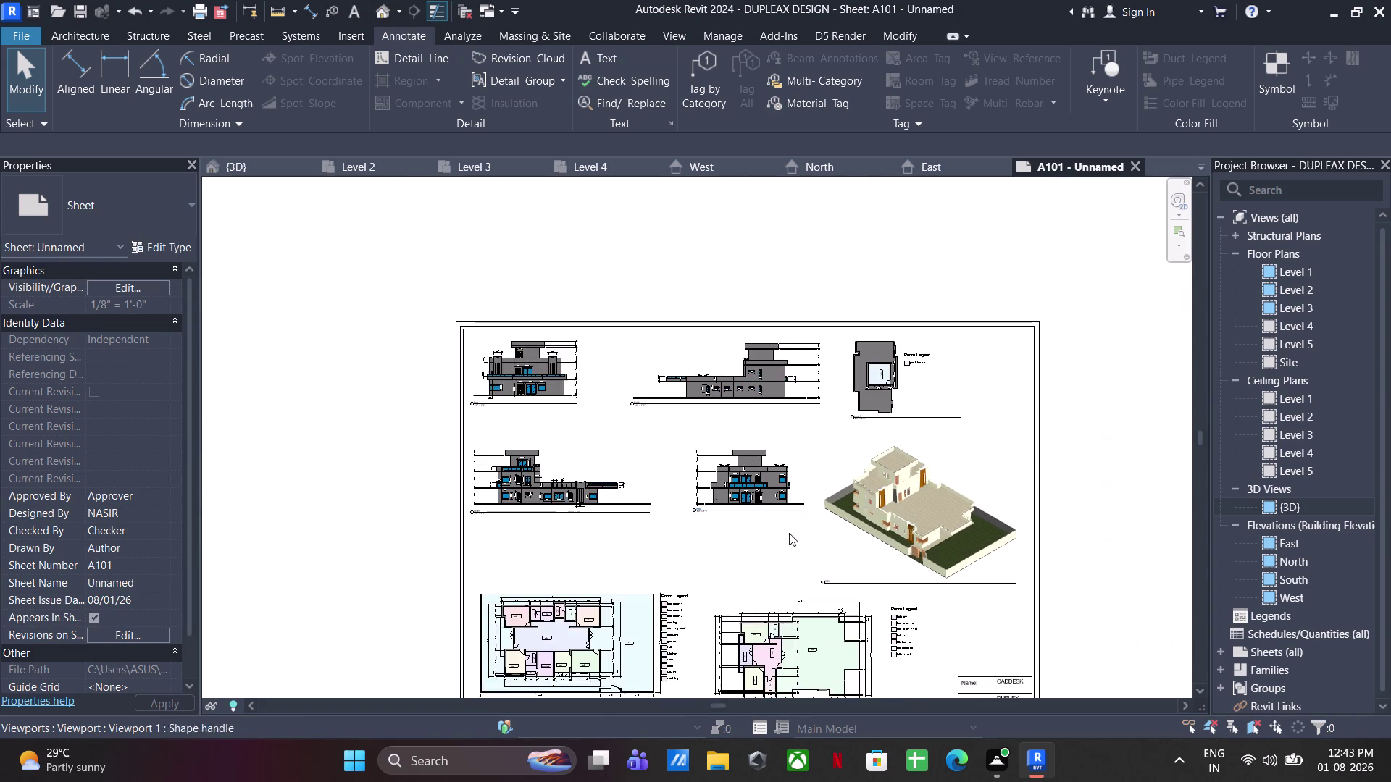
scroll(up, 3)
scroll(up, 3)
scroll(up, 3)
scroll(down, 3)
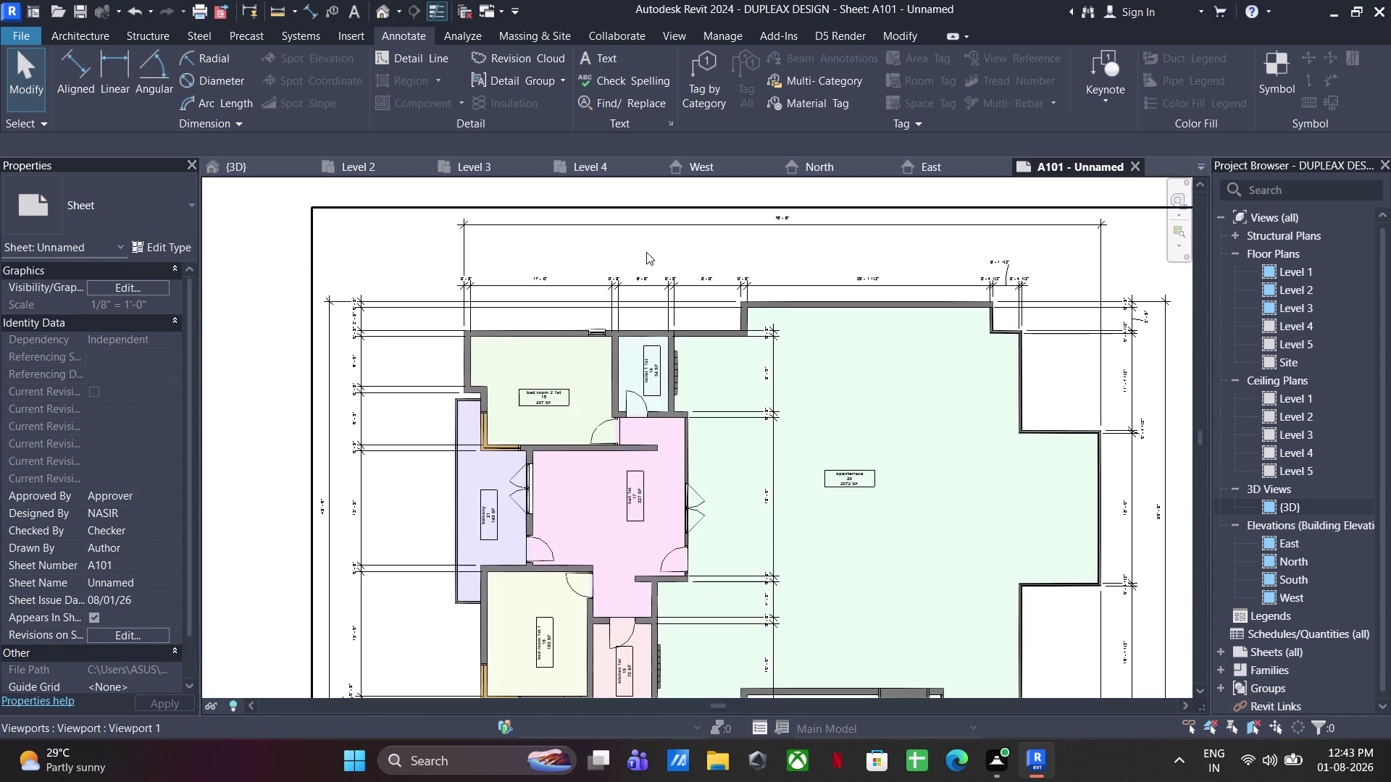
scroll(down, 3)
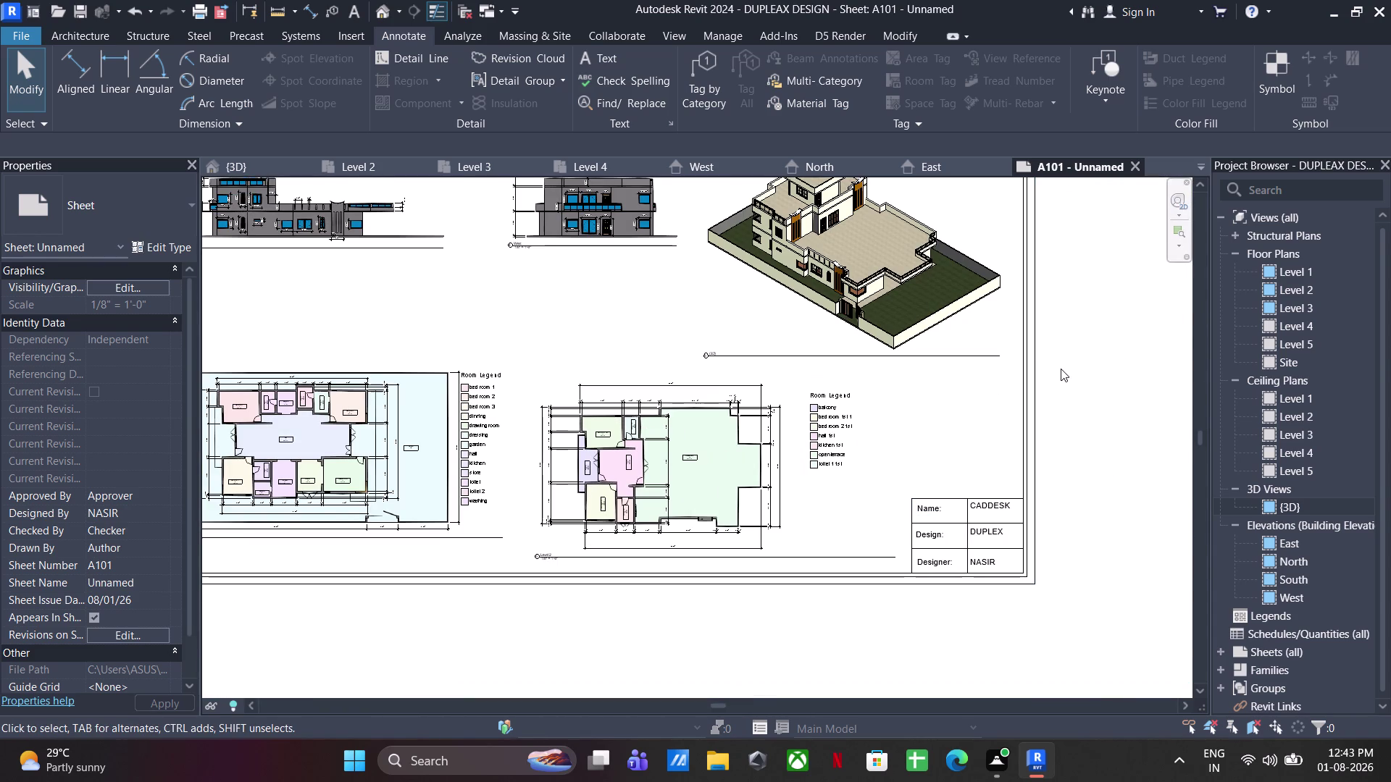
scroll(down, 3)
scroll(down, 3)
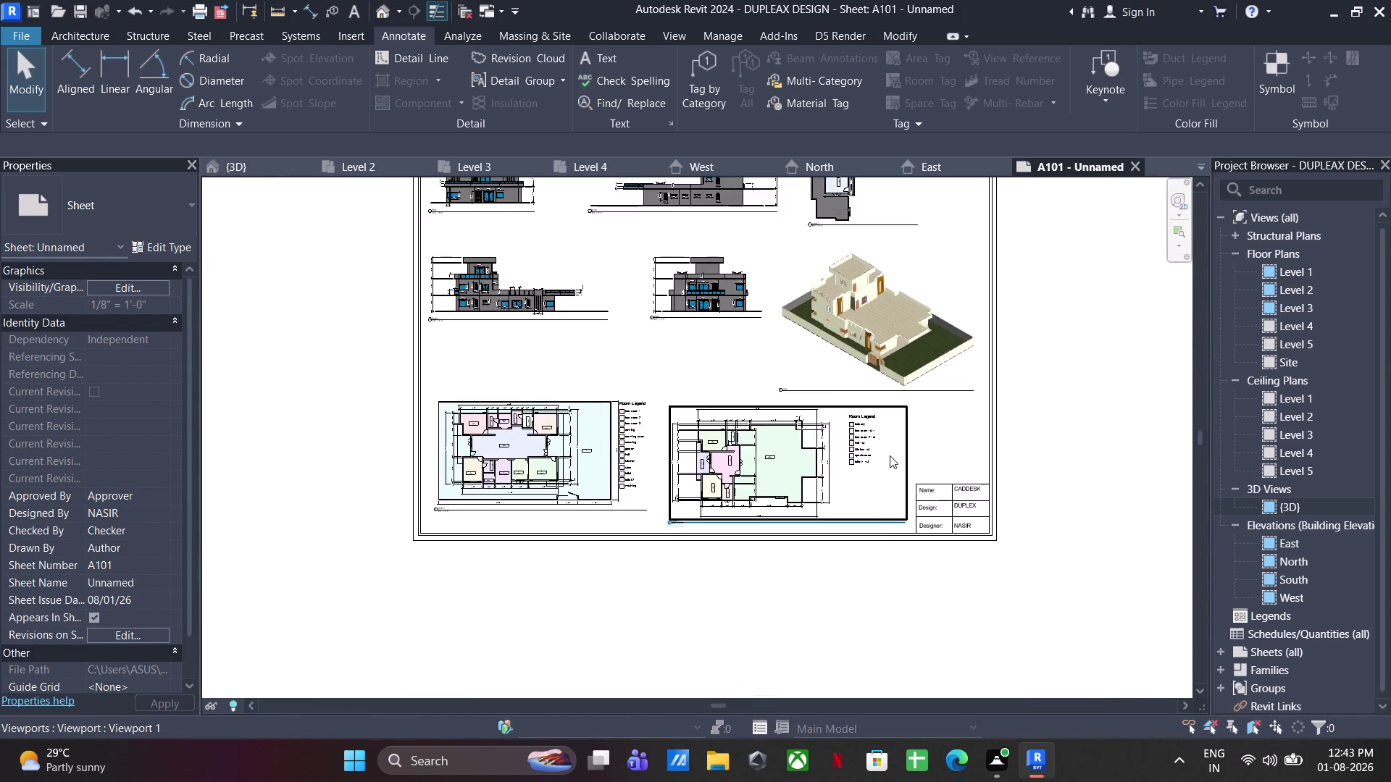
scroll(down, 3)
scroll(up, 3)
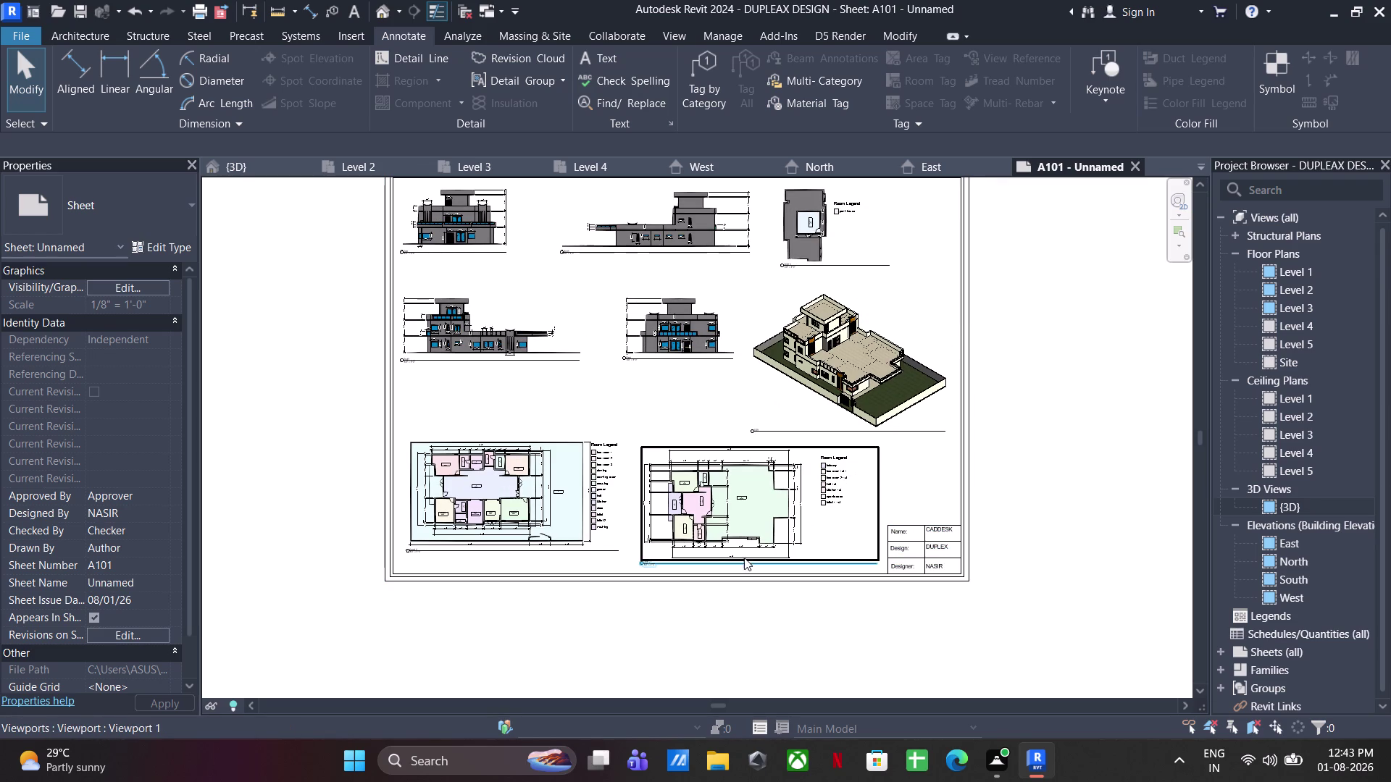
middle_drag(785, 503, 756, 574)
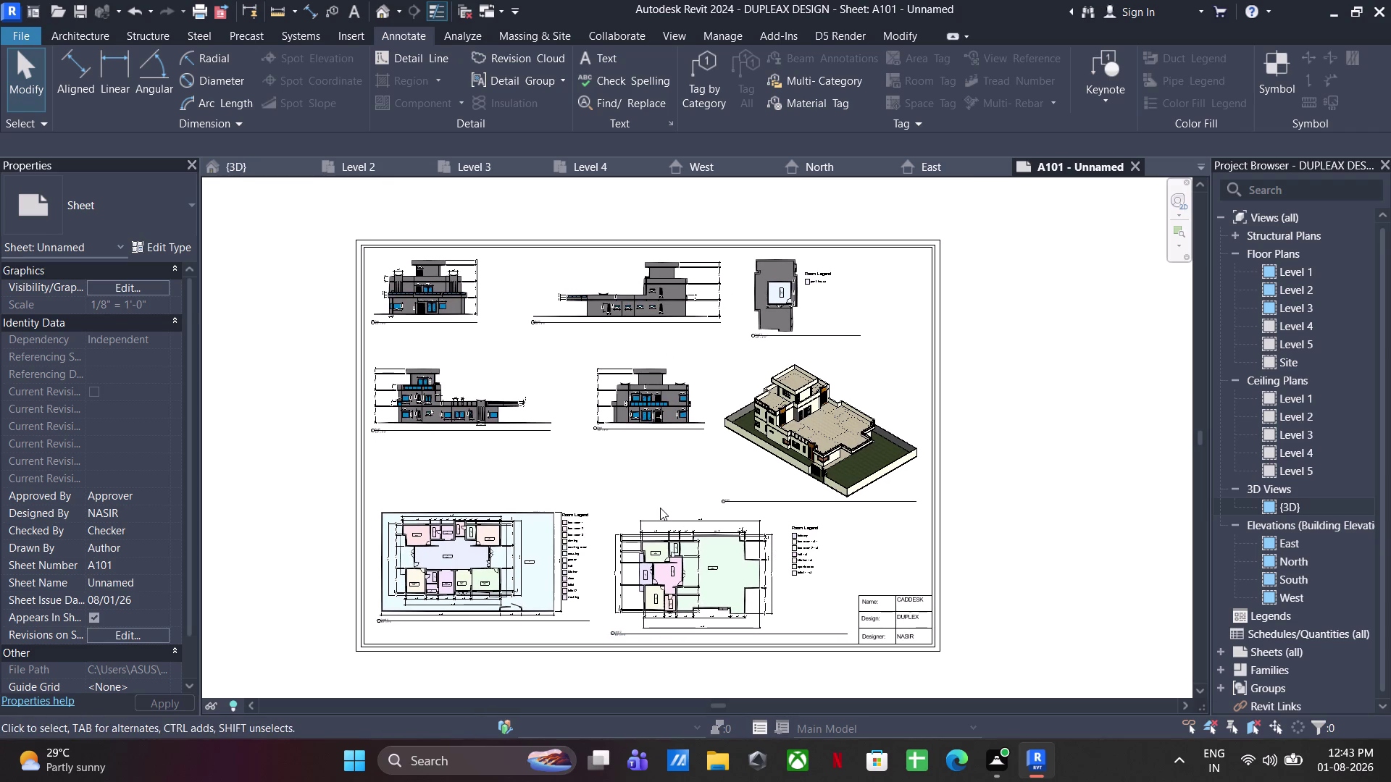
scroll(up, 3)
middle_drag(660, 472, 659, 533)
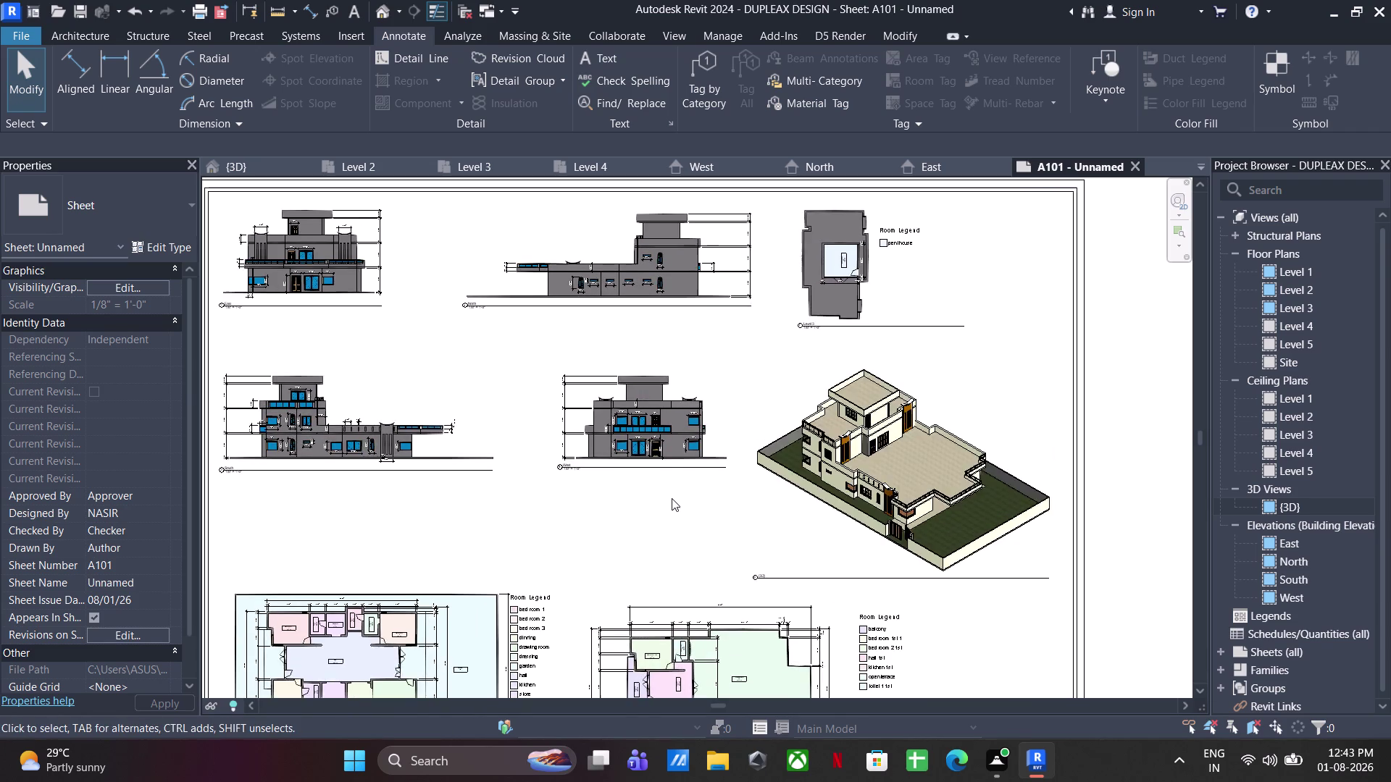
scroll(down, 3)
middle_drag(671, 497, 682, 443)
scroll(down, 3)
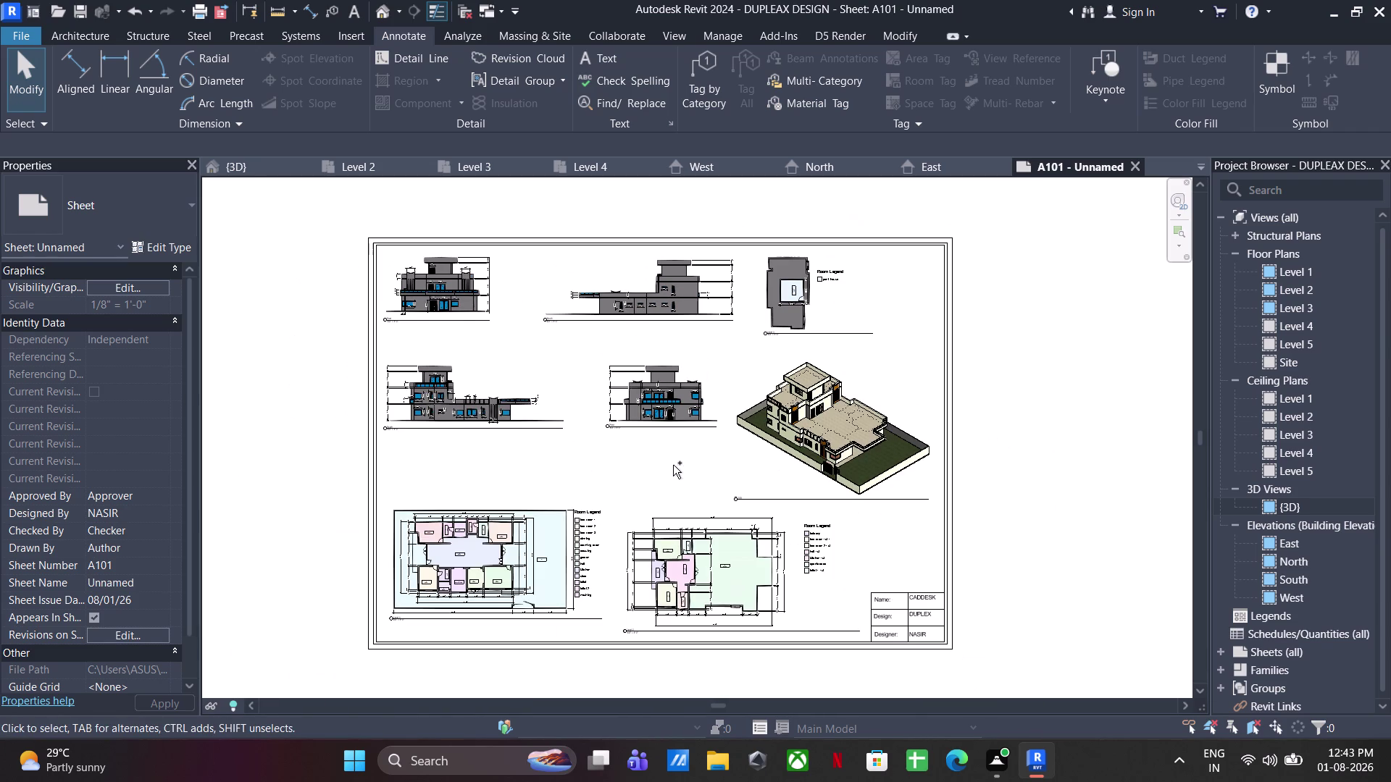
key(ctrl+s)
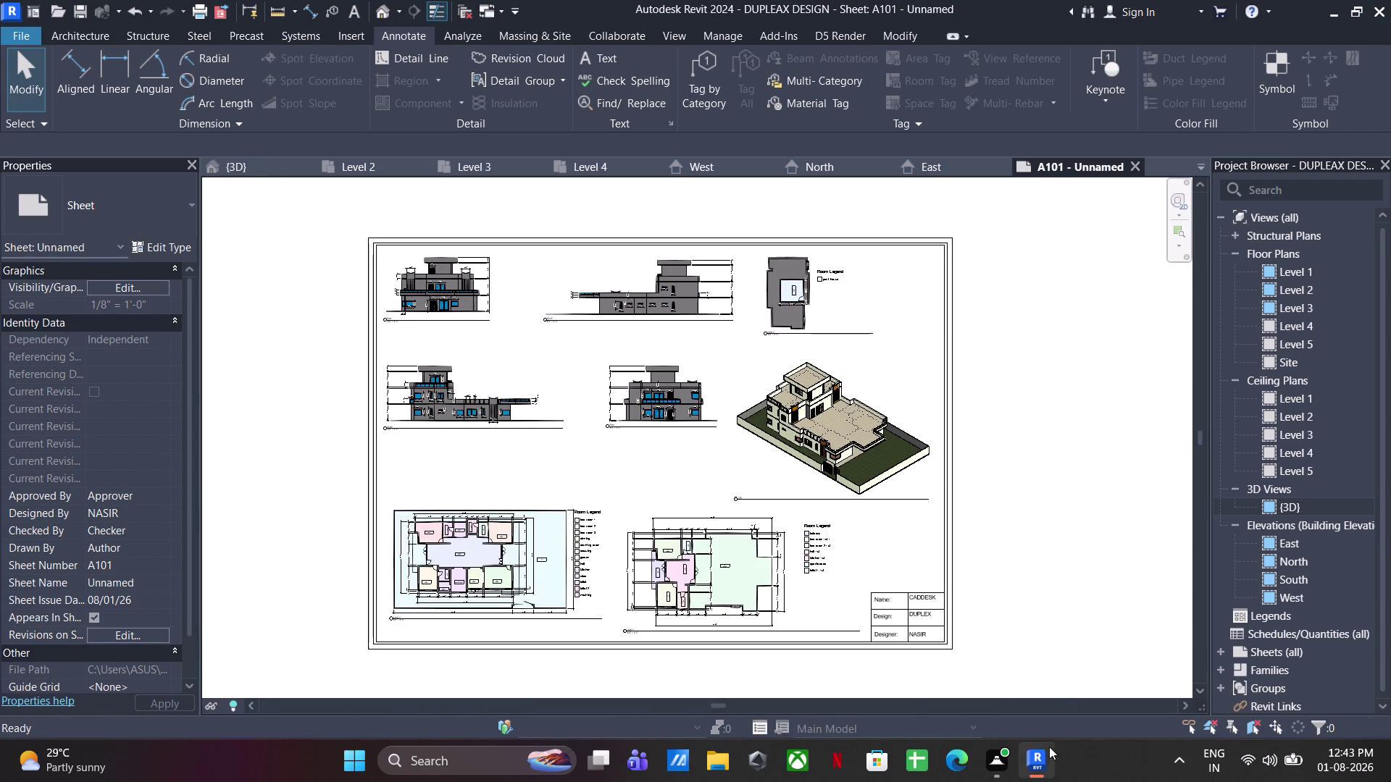